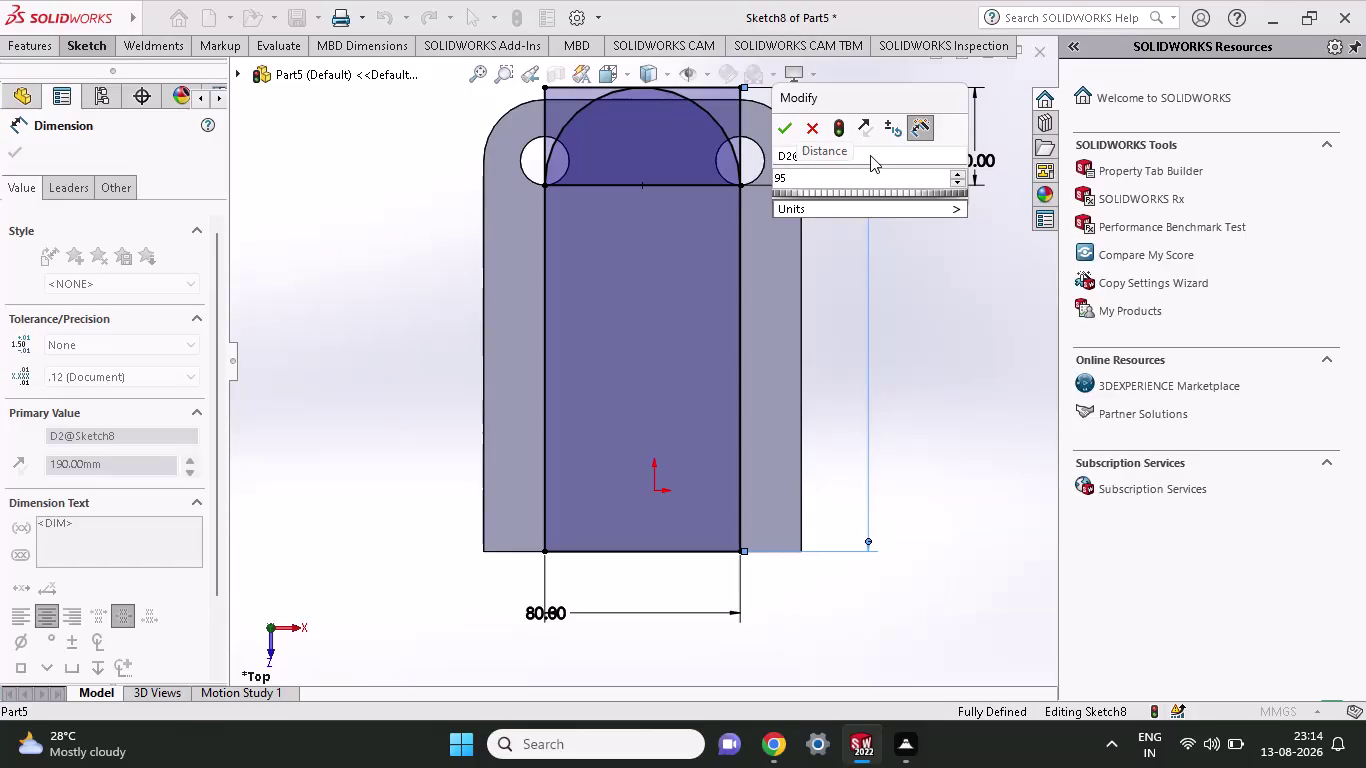
Try 25 mm and then 145 mm for the rectangle's height dimension.
text(+25)
key(Return)
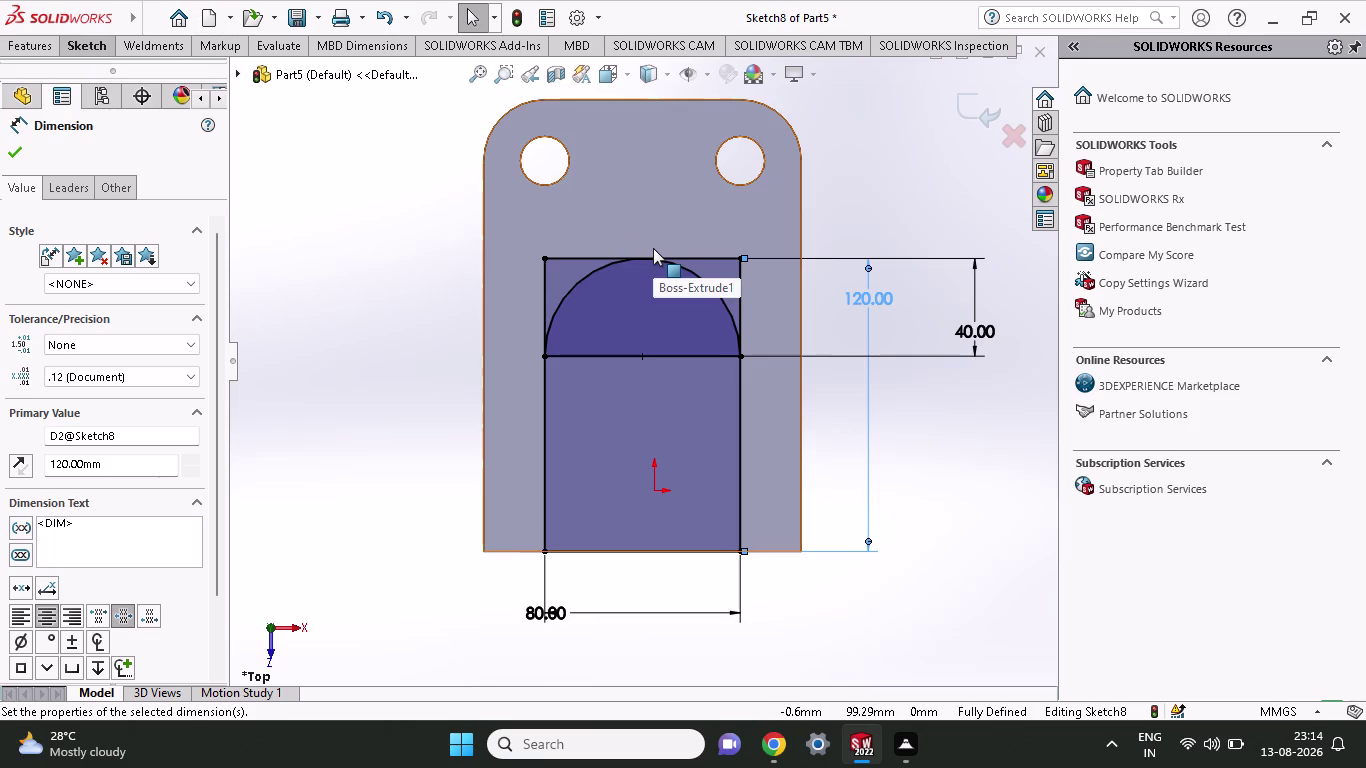
double_click(848, 304)
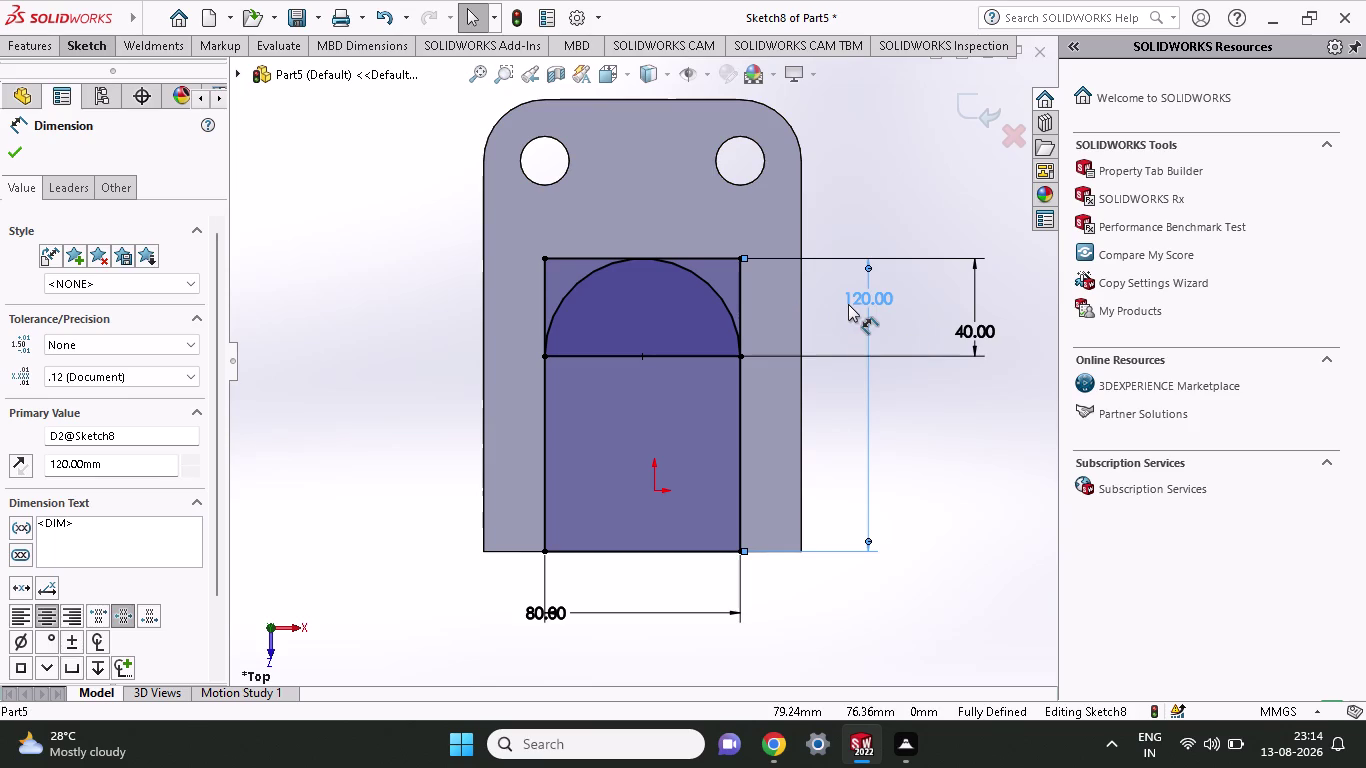
key(2)
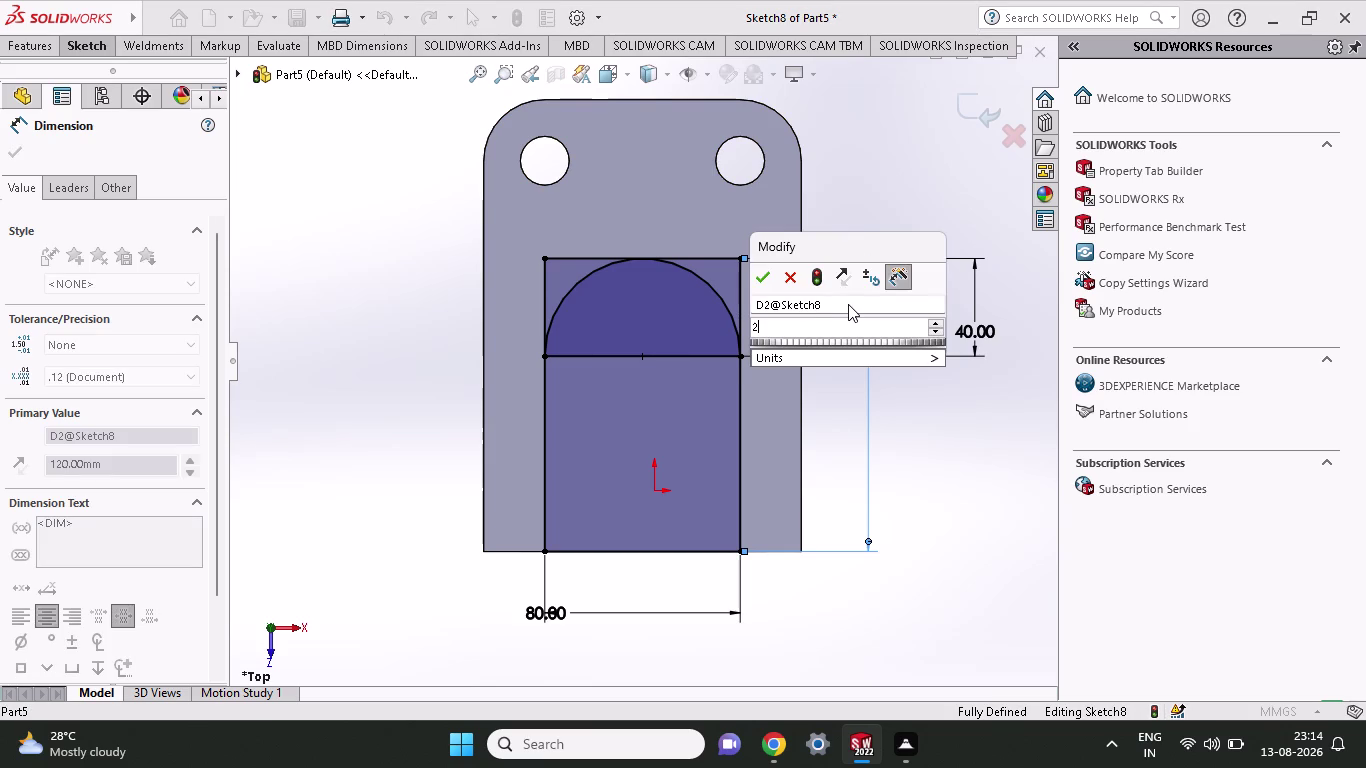
key(5)
key(Return)
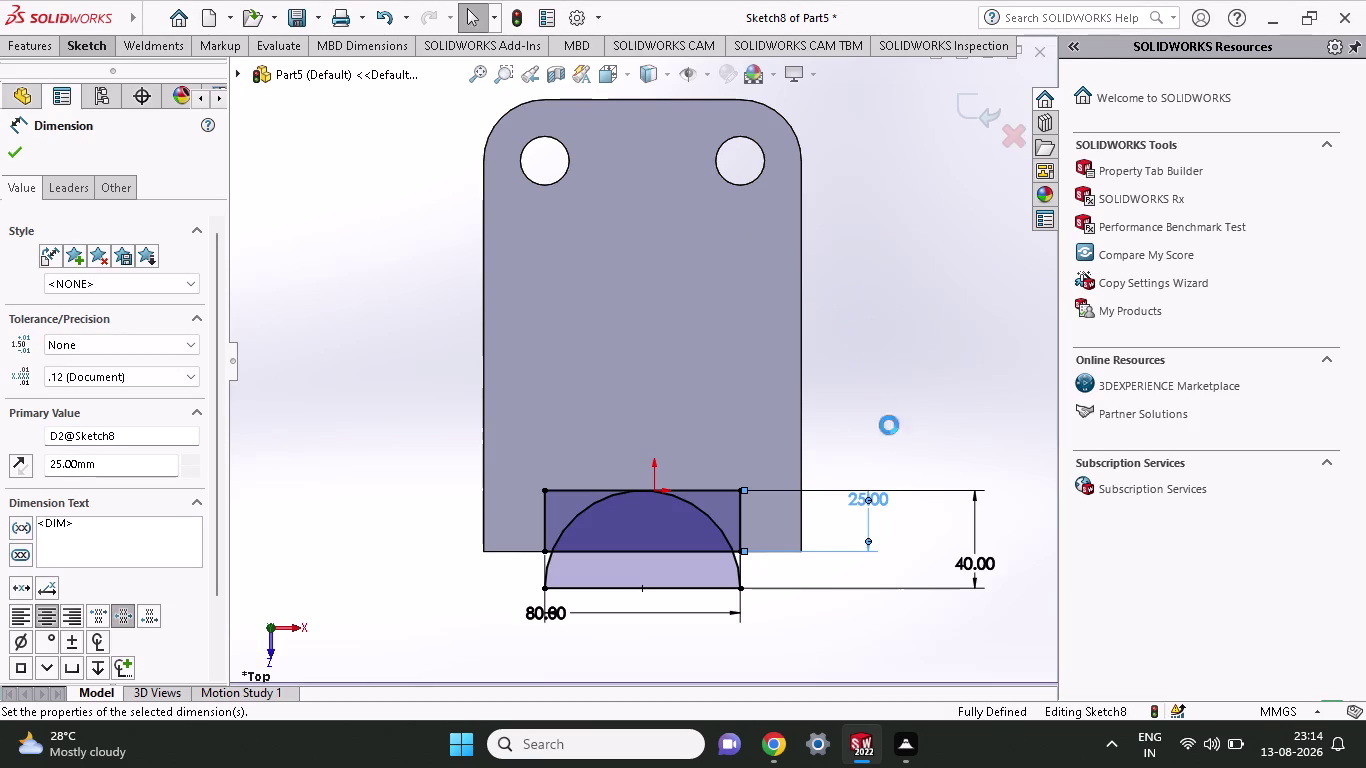
double_click(860, 500)
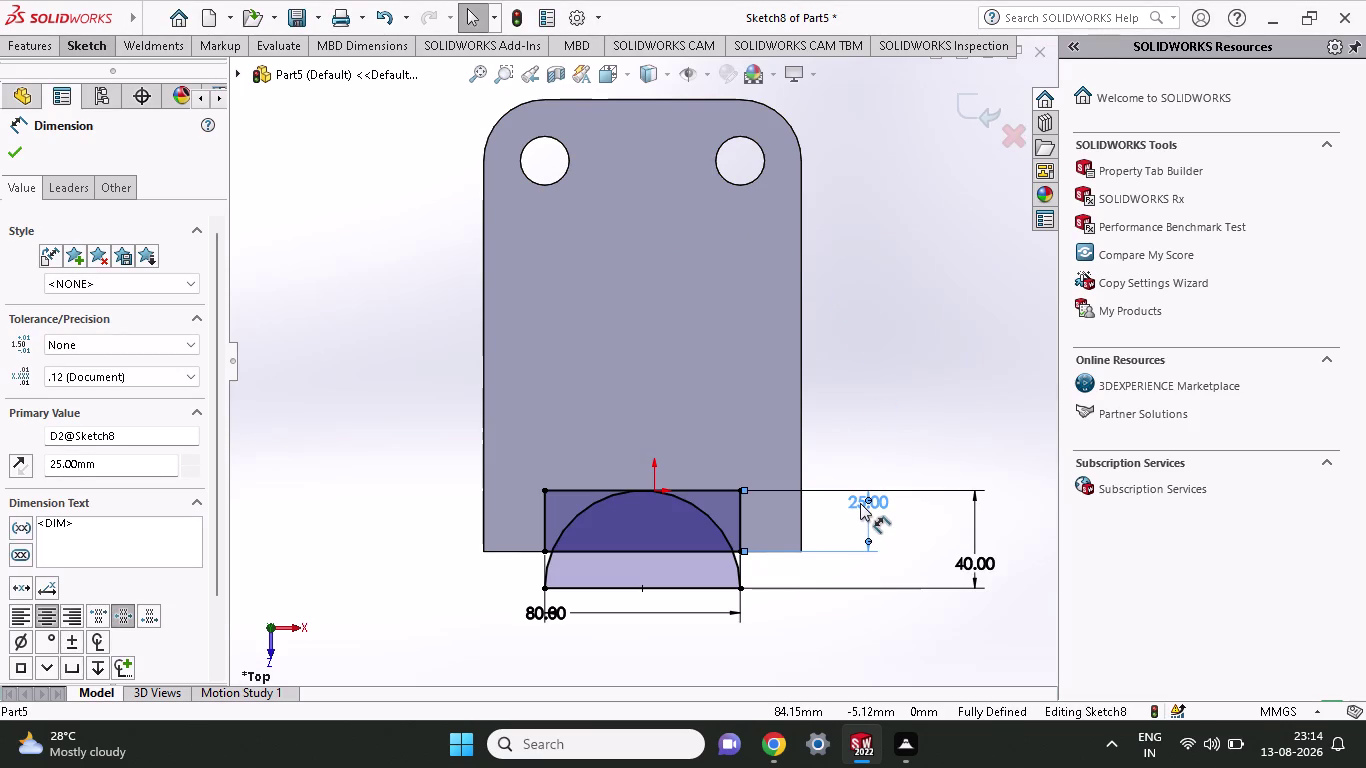
double_click(860, 503)
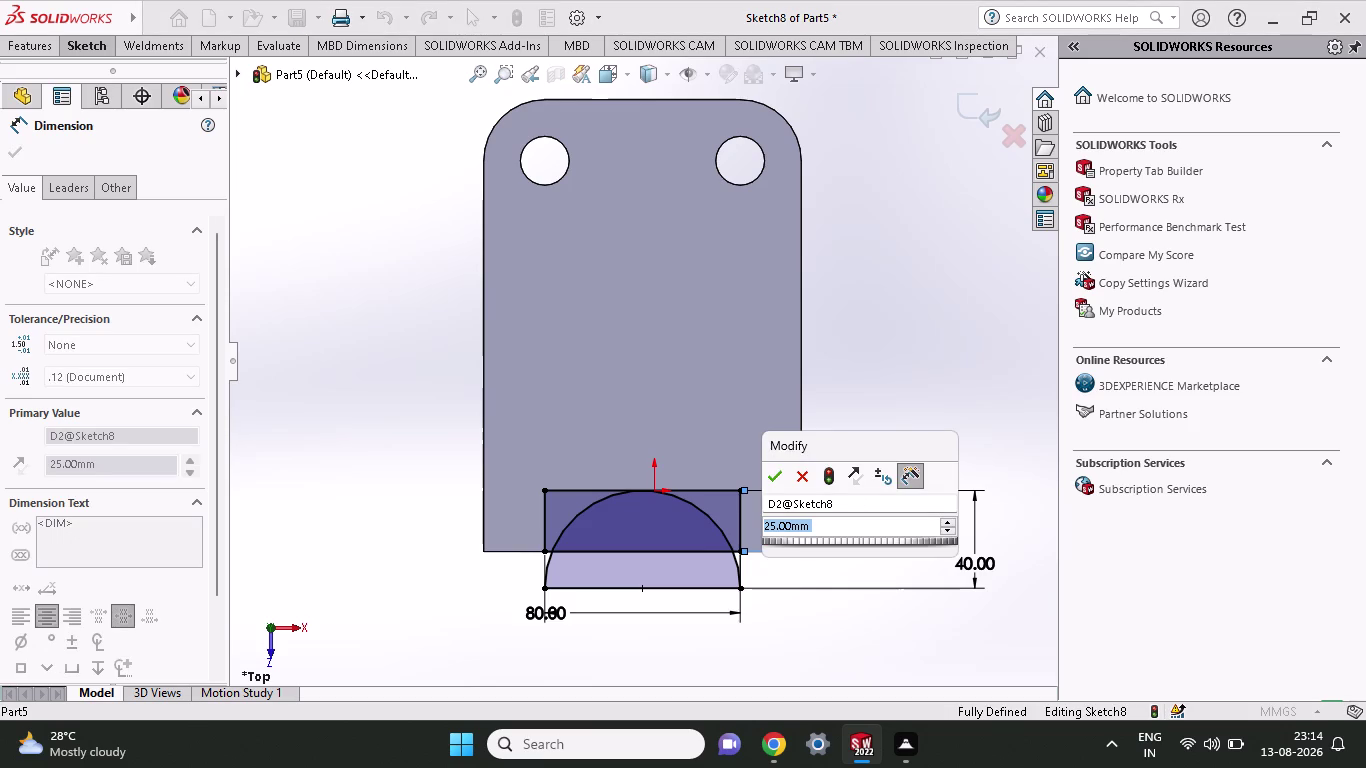
text(50+9)
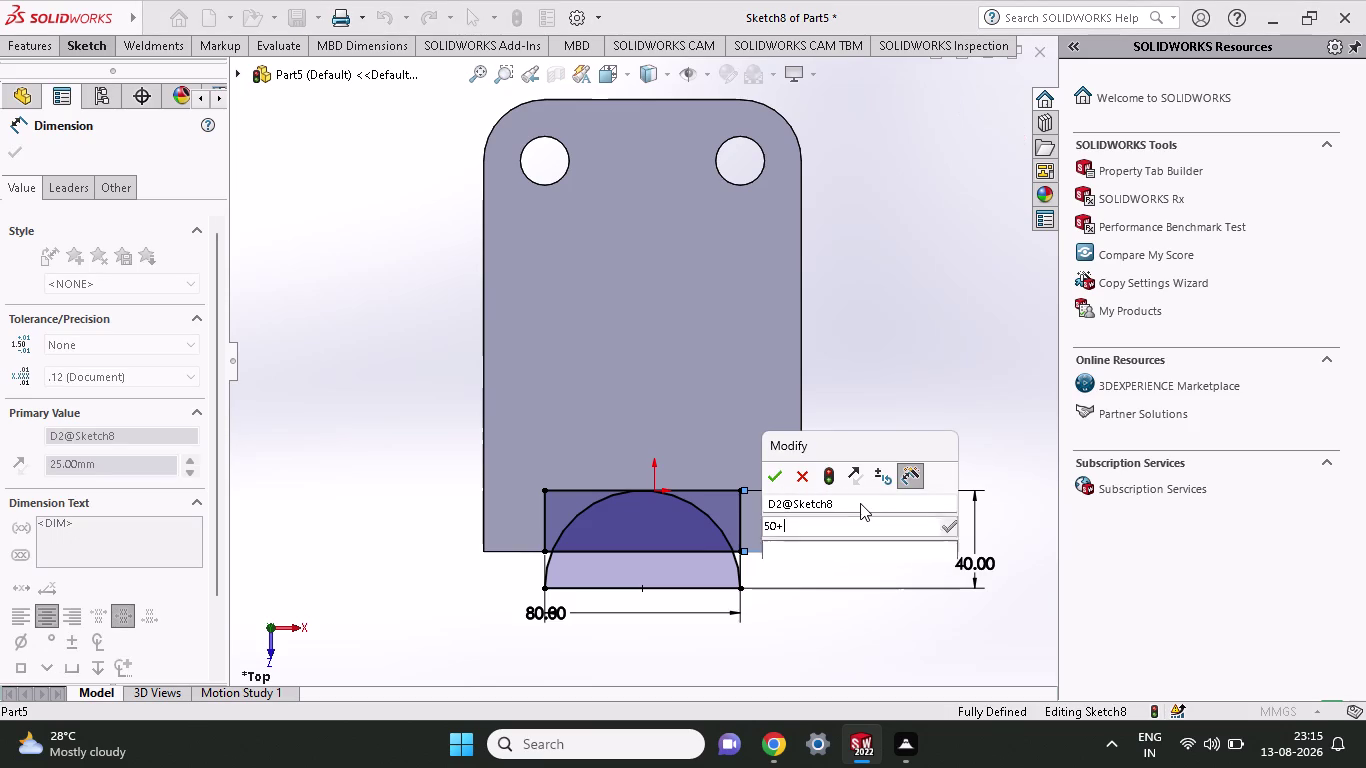
text(5)
key(Return)
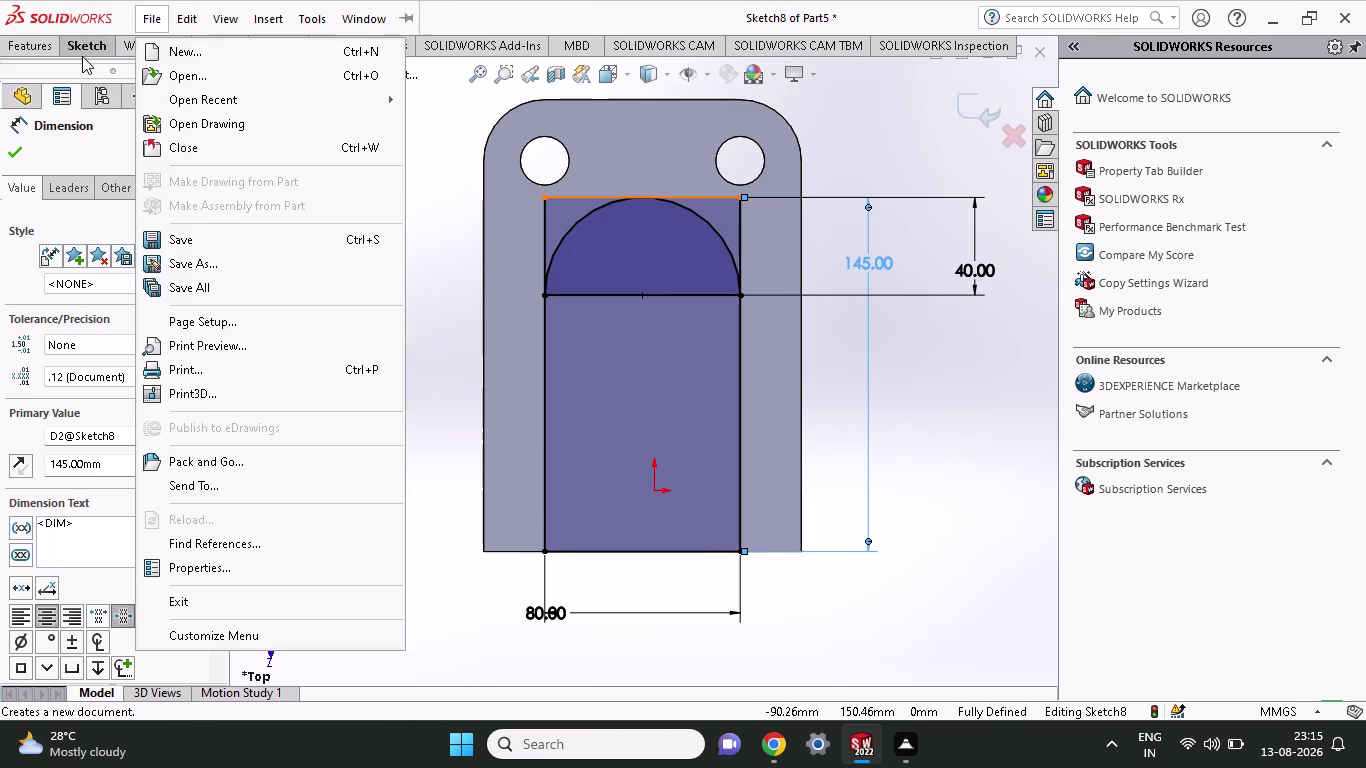
Change the height dimension from 145 mm to 140 mm.
double_click(869, 258)
text(1)
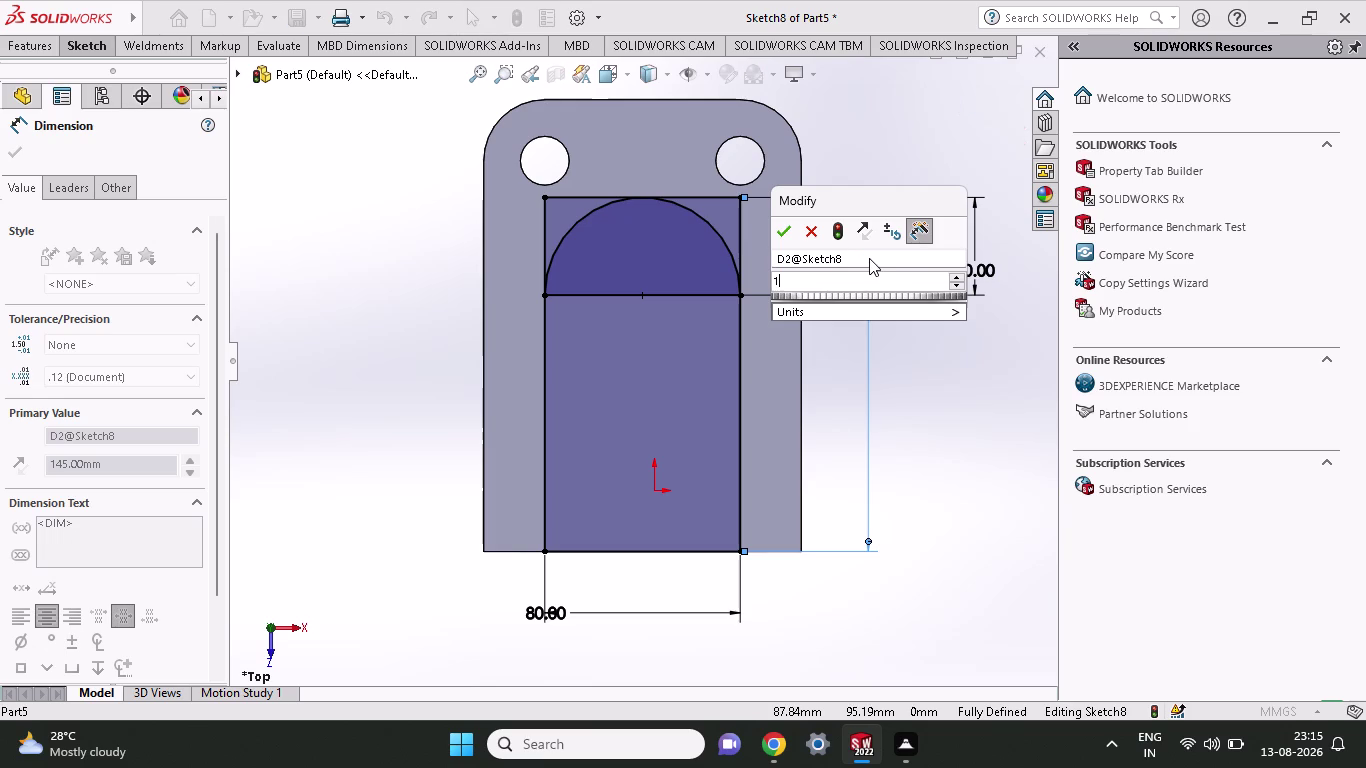
text(40)
key(Return)
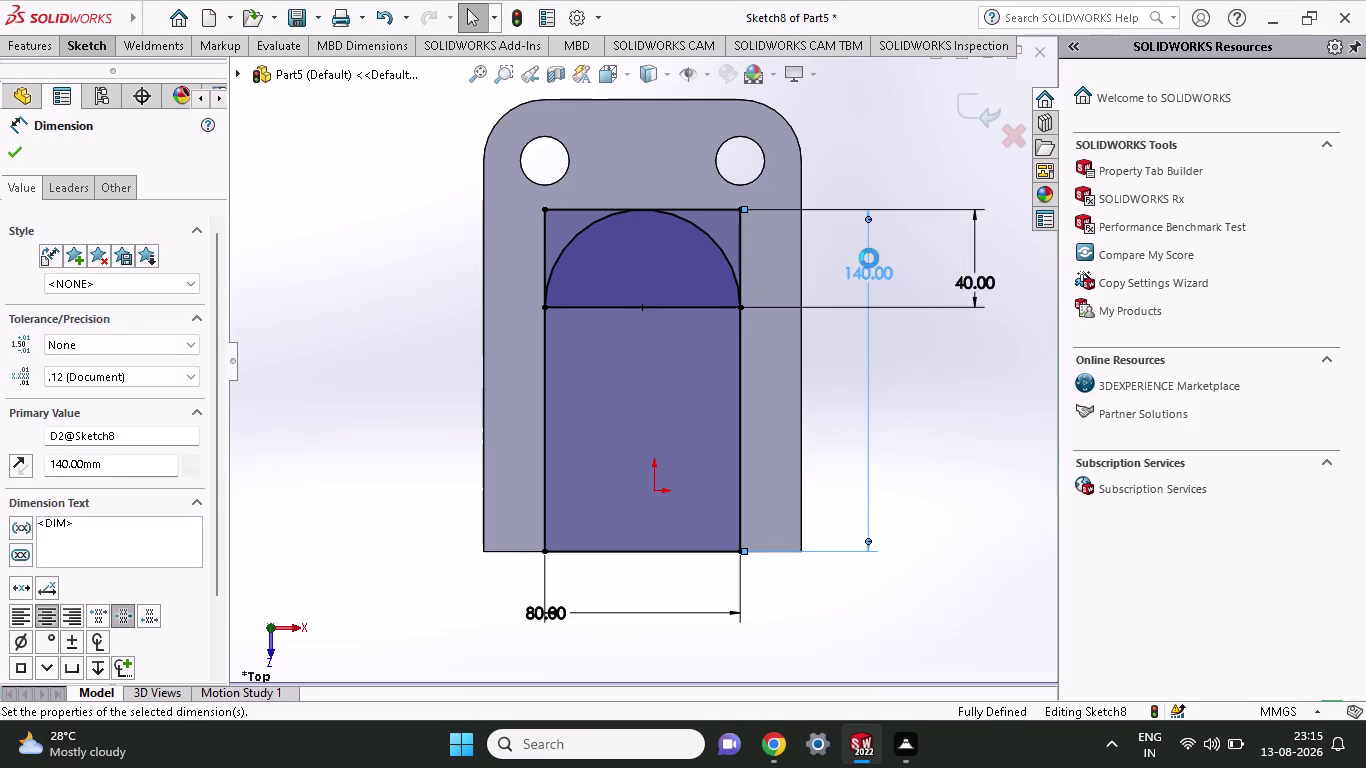
click(9, 54)
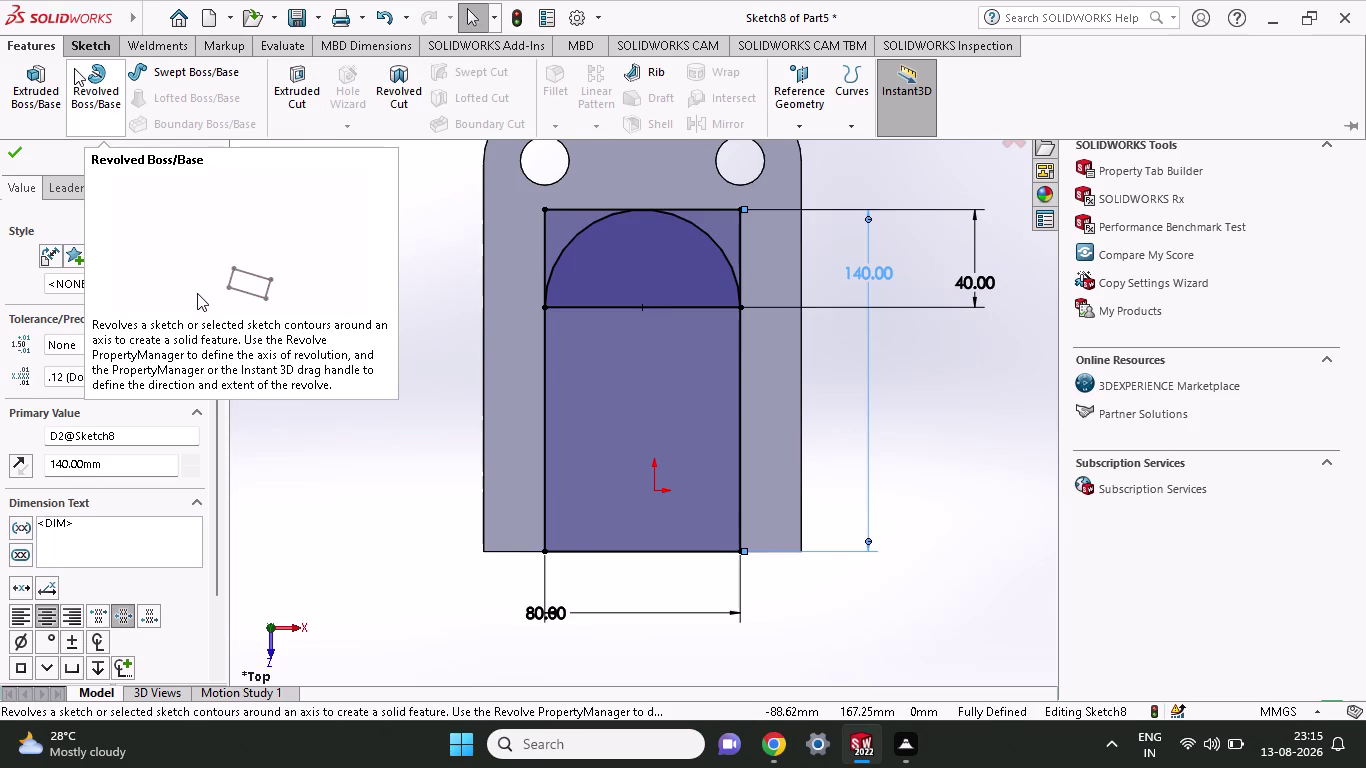
Trim away the rectangle's top edge, corner leftovers and the arch base line.
click(101, 54)
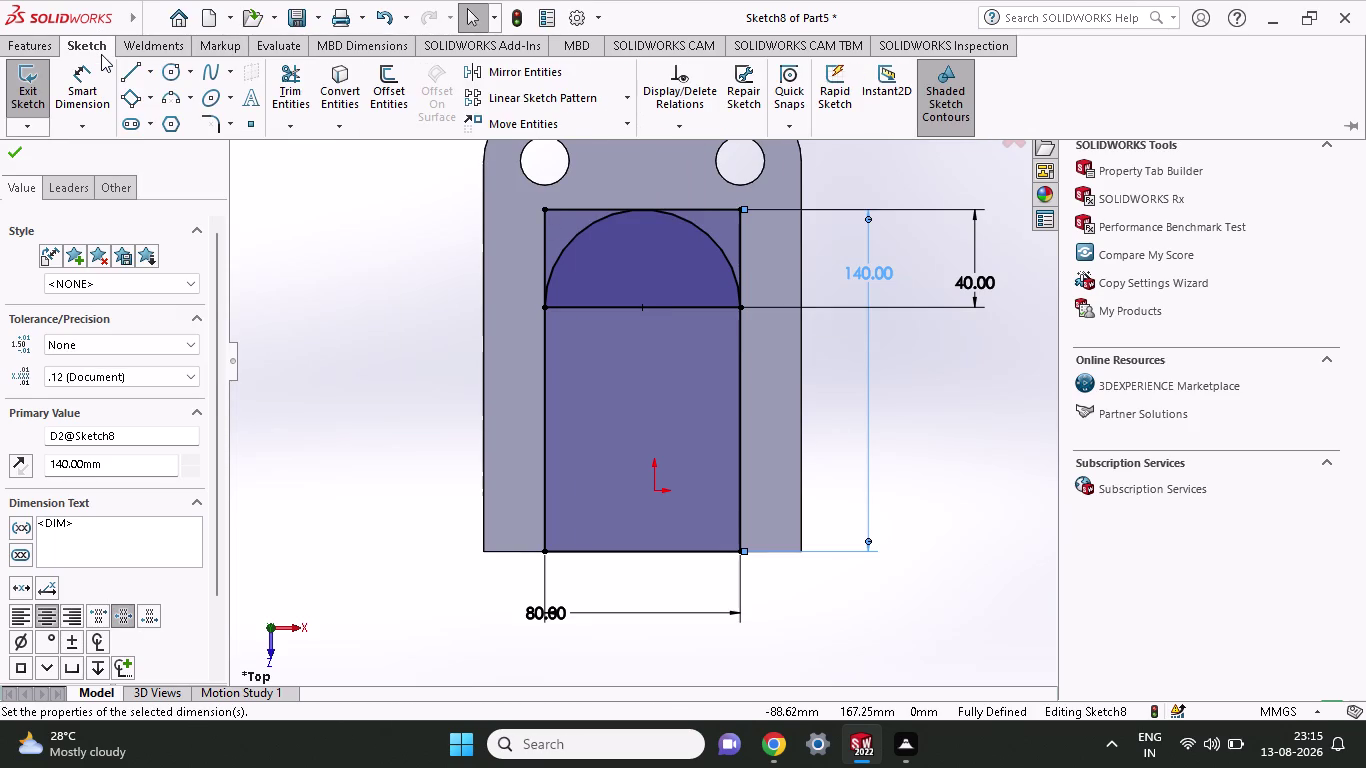
click(294, 83)
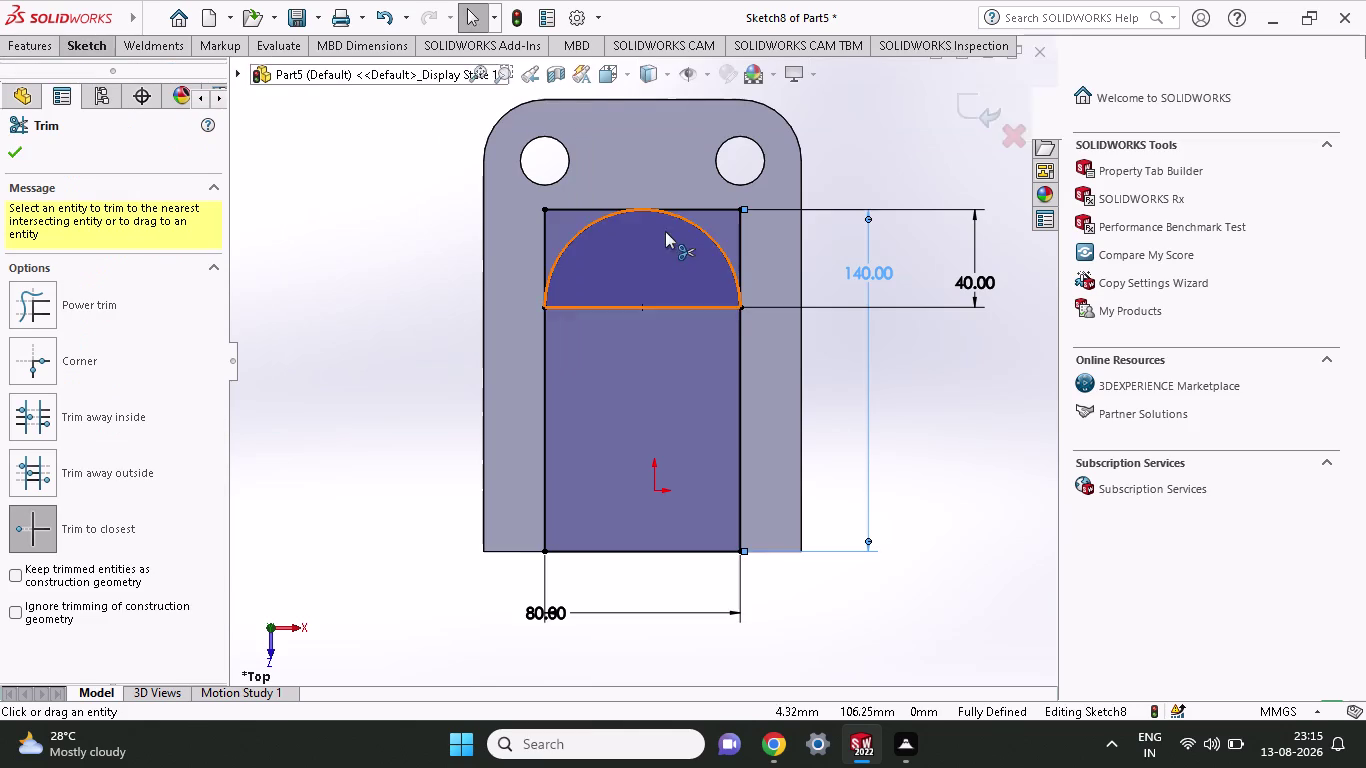
click(717, 206)
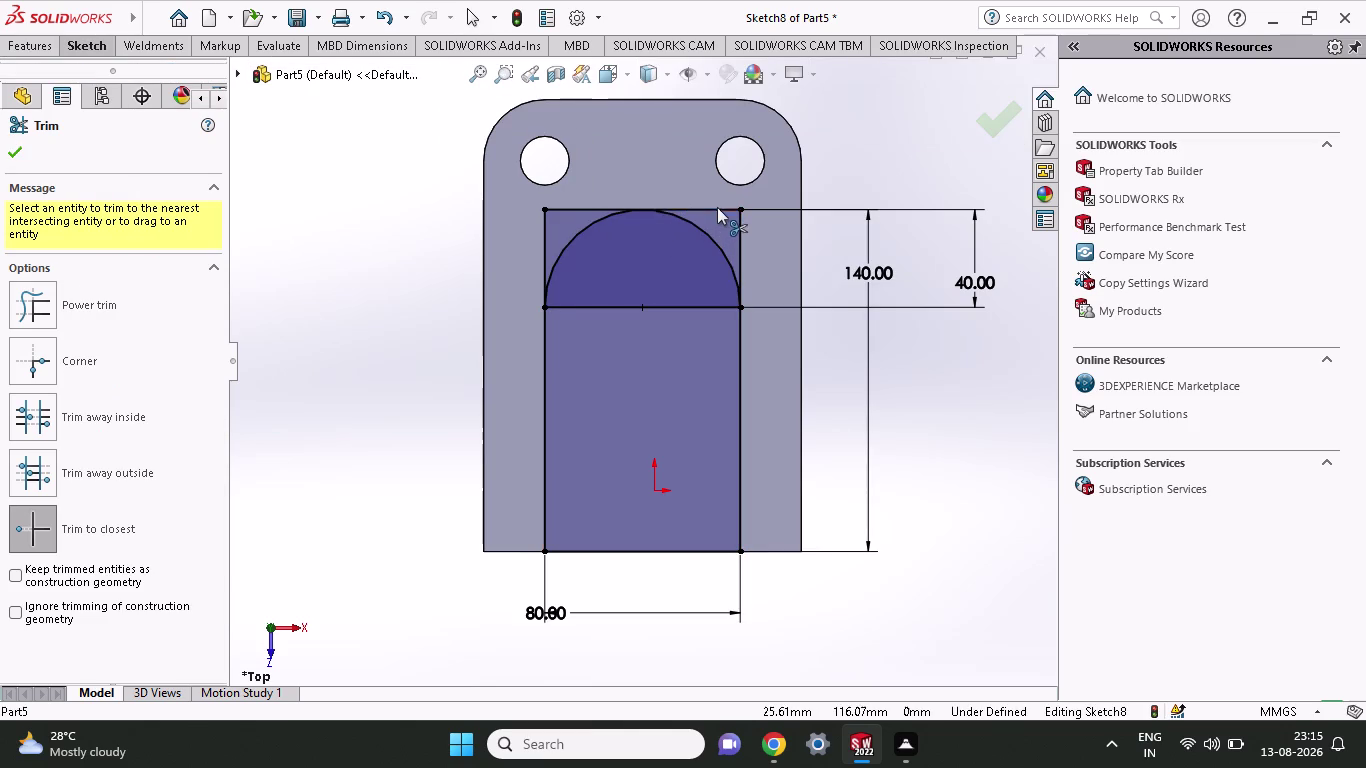
click(741, 234)
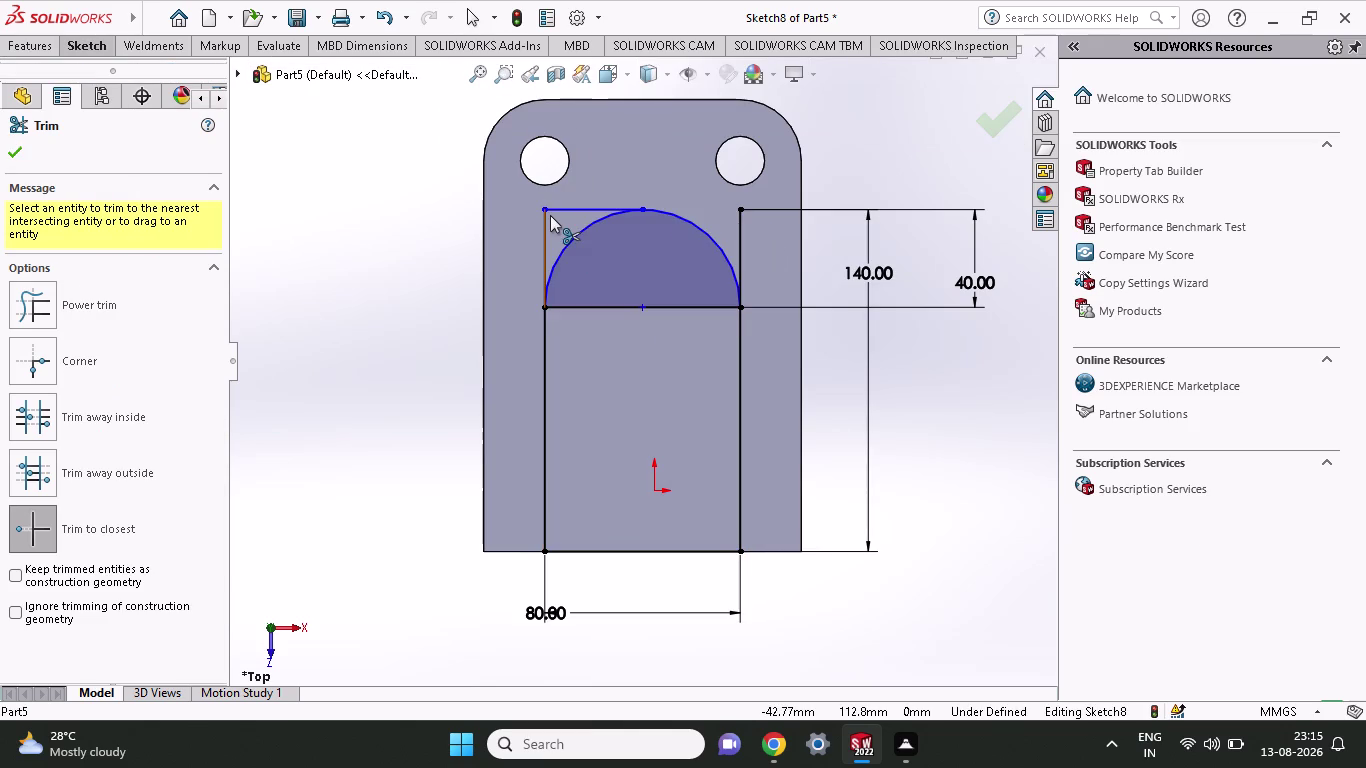
click(578, 215)
click(546, 244)
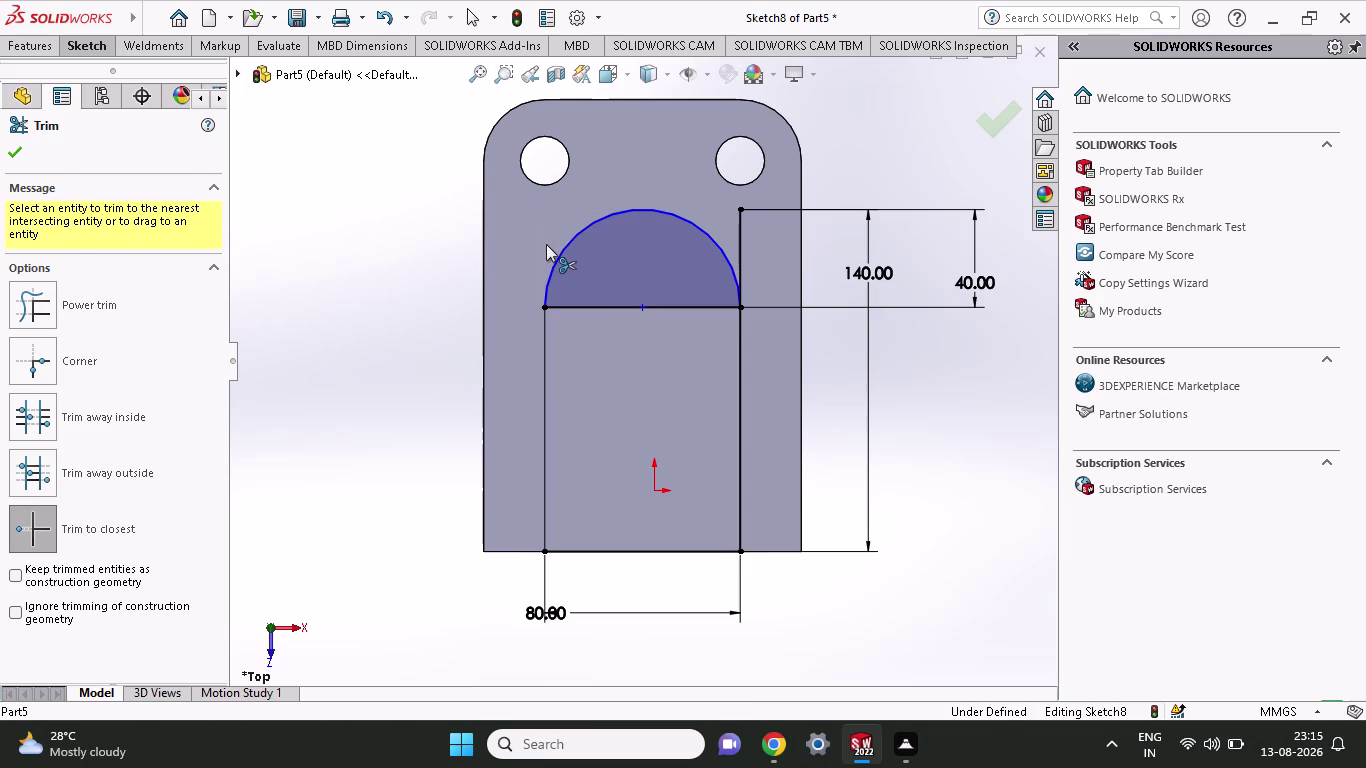
click(600, 298)
click(611, 302)
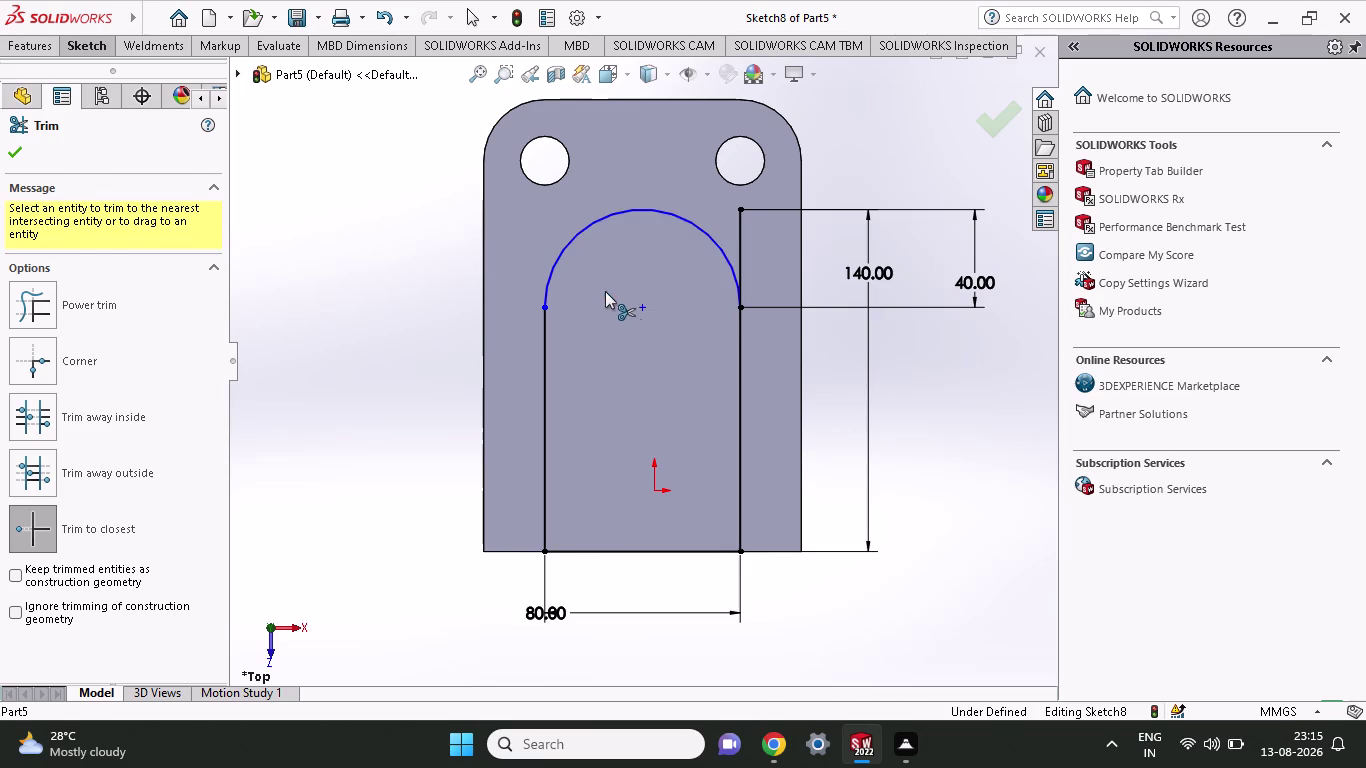
click(82, 50)
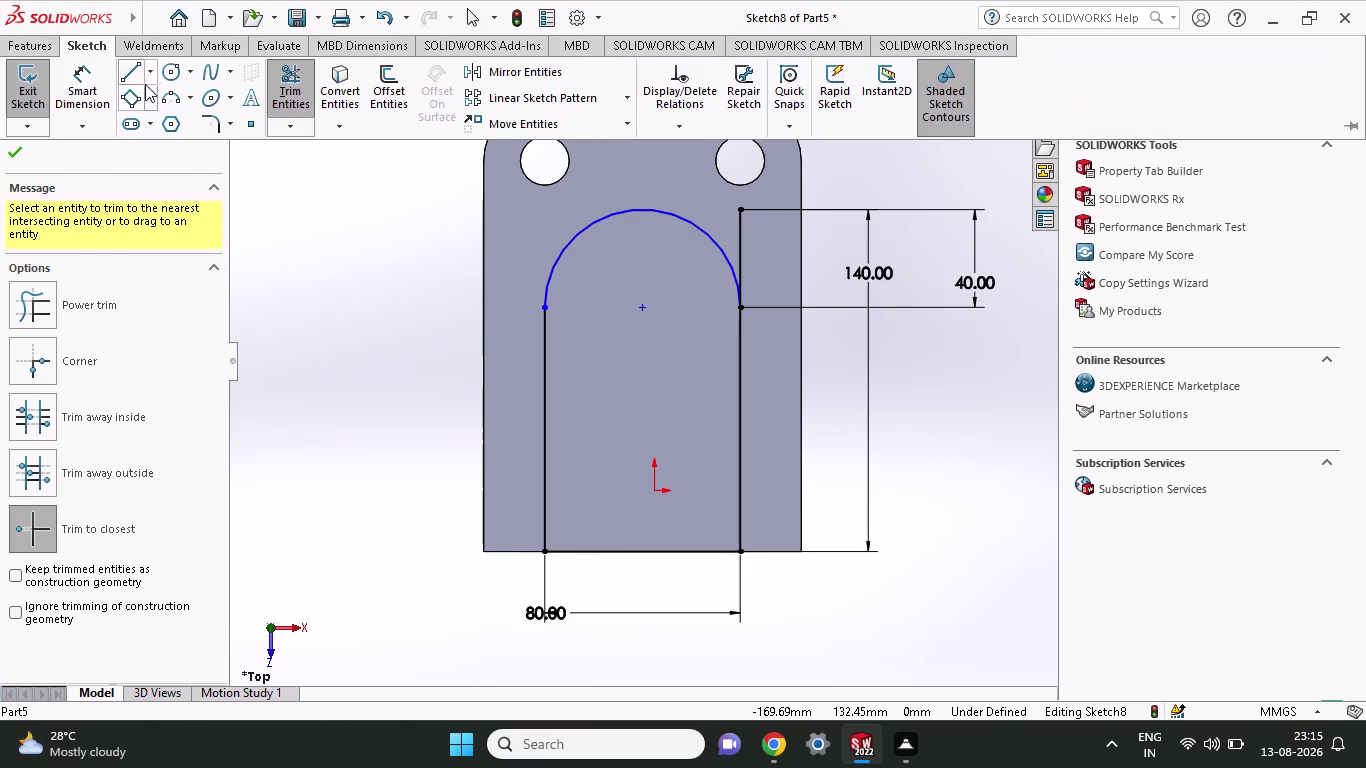
Draw a circle at the arch centre and dimension its diameter to 30 mm.
click(163, 81)
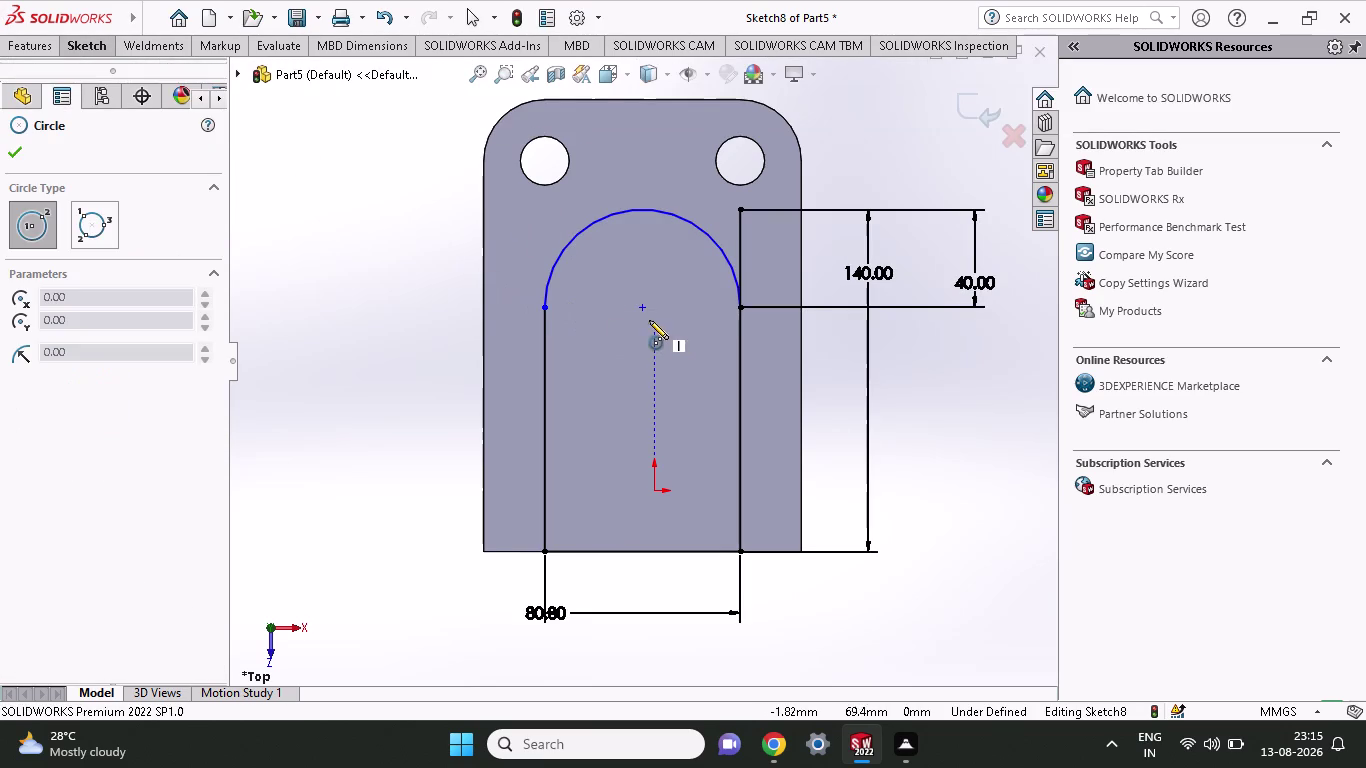
click(641, 309)
click(661, 338)
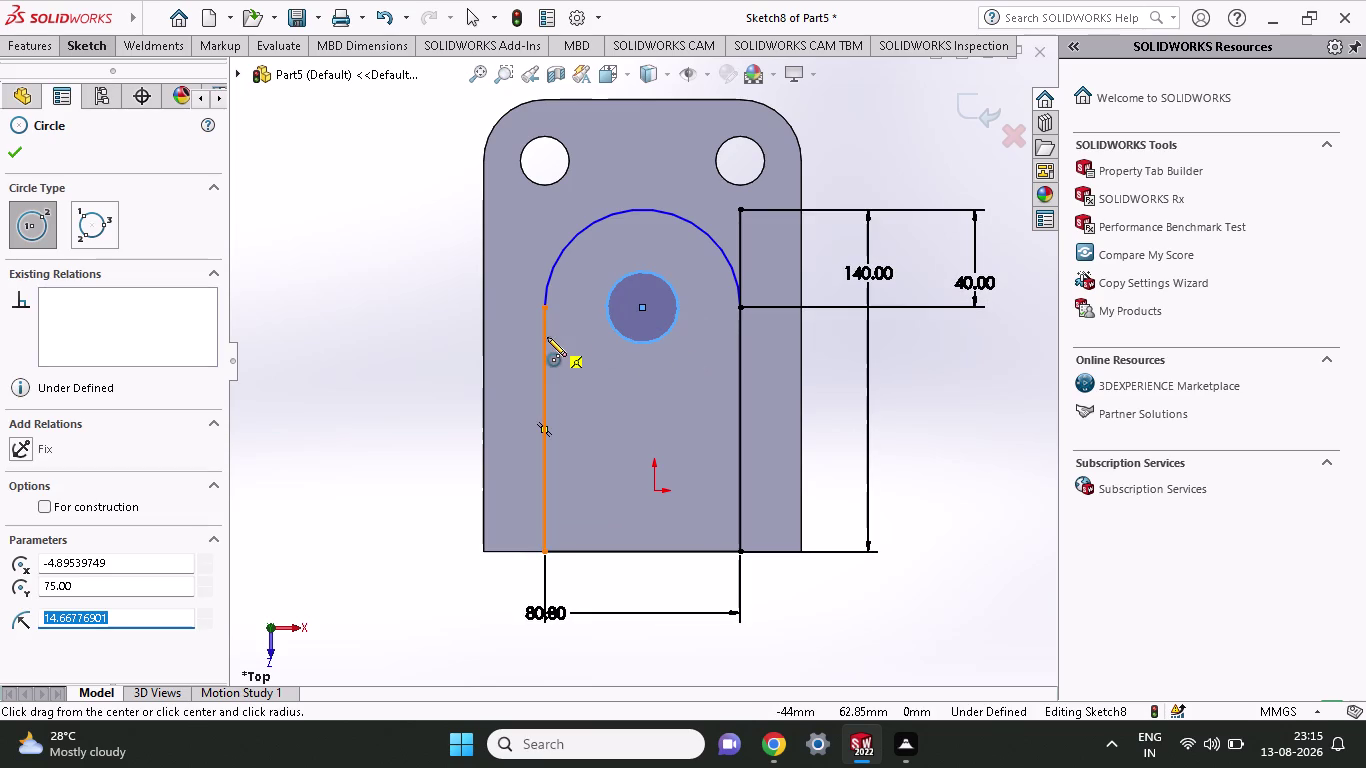
click(86, 47)
click(88, 82)
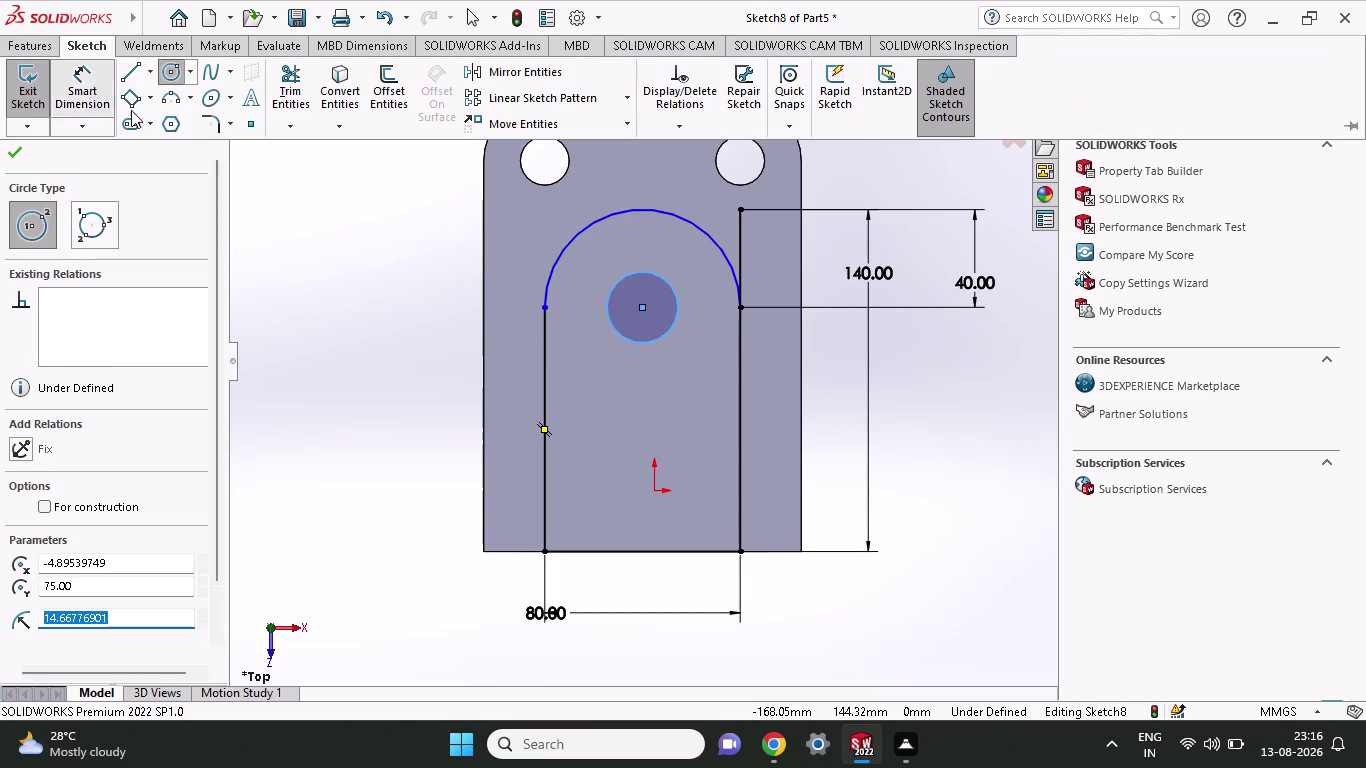
click(630, 337)
click(662, 404)
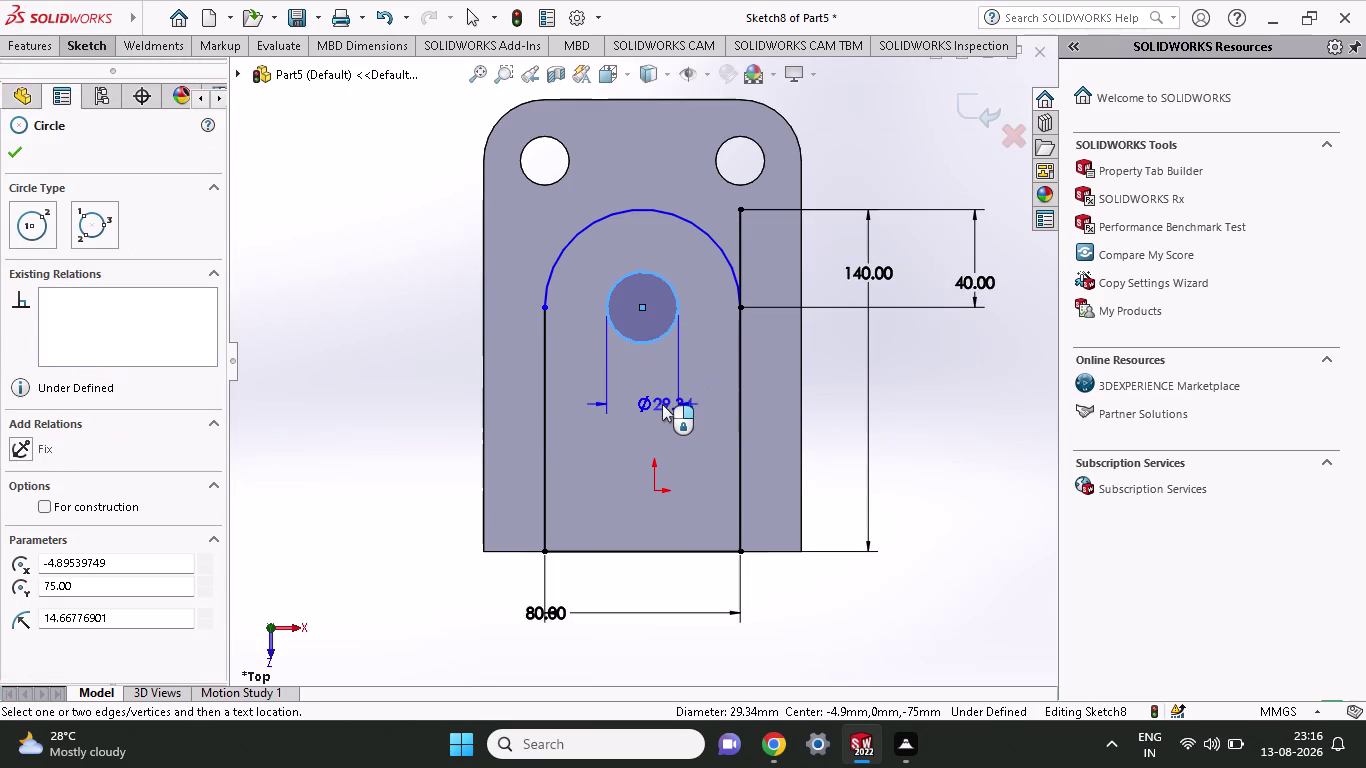
text(30)
key(Return)
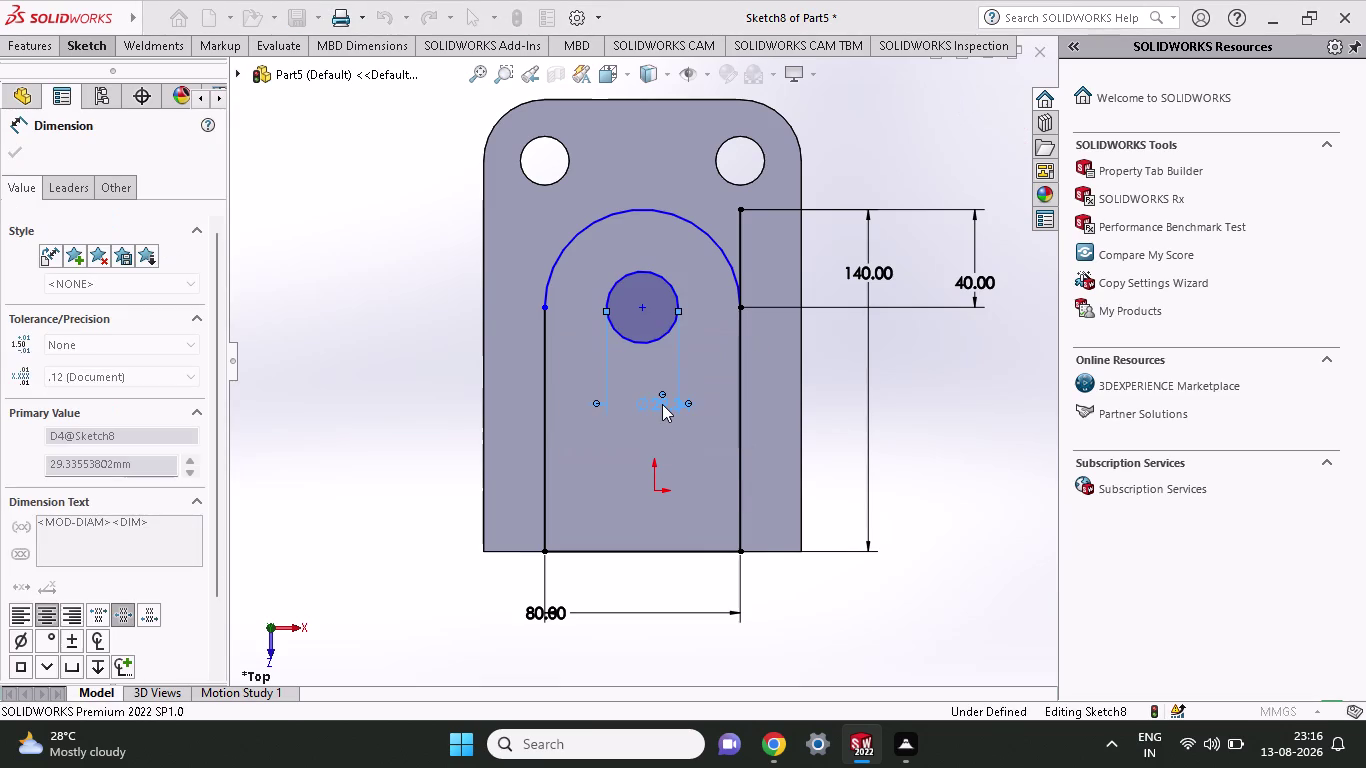
click(53, 49)
click(47, 73)
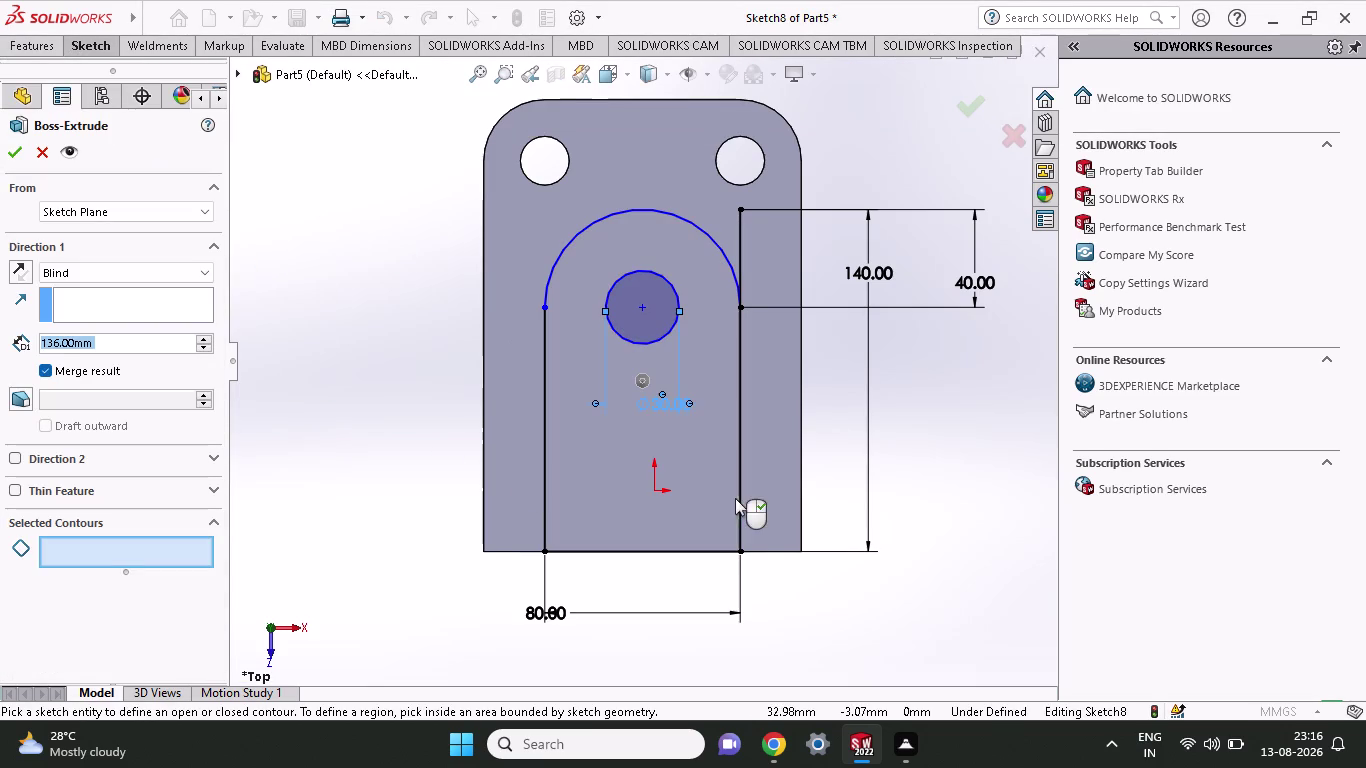
Select the sketch contours for a boss extrude, orbiting to view the upright.
middle_drag(766, 617, 561, 566)
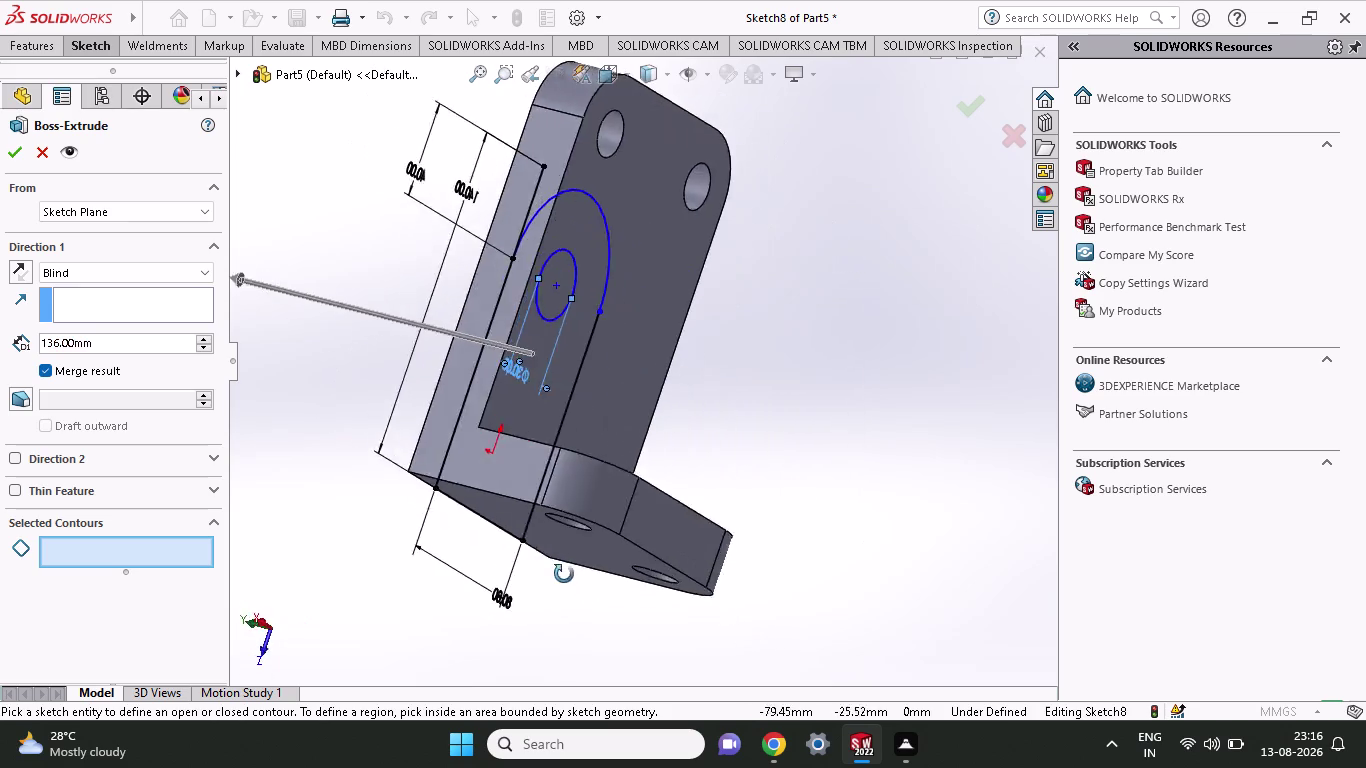
middle_drag(561, 566, 614, 639)
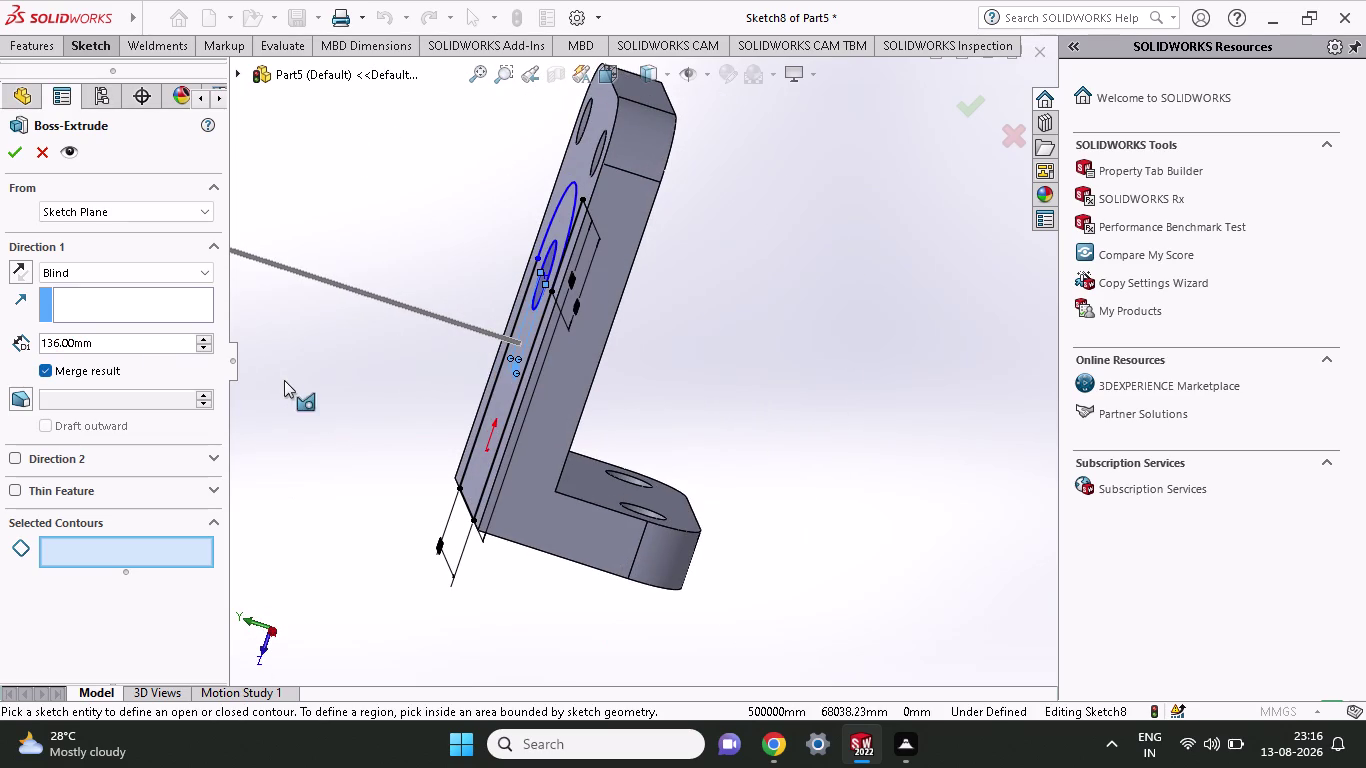
click(483, 430)
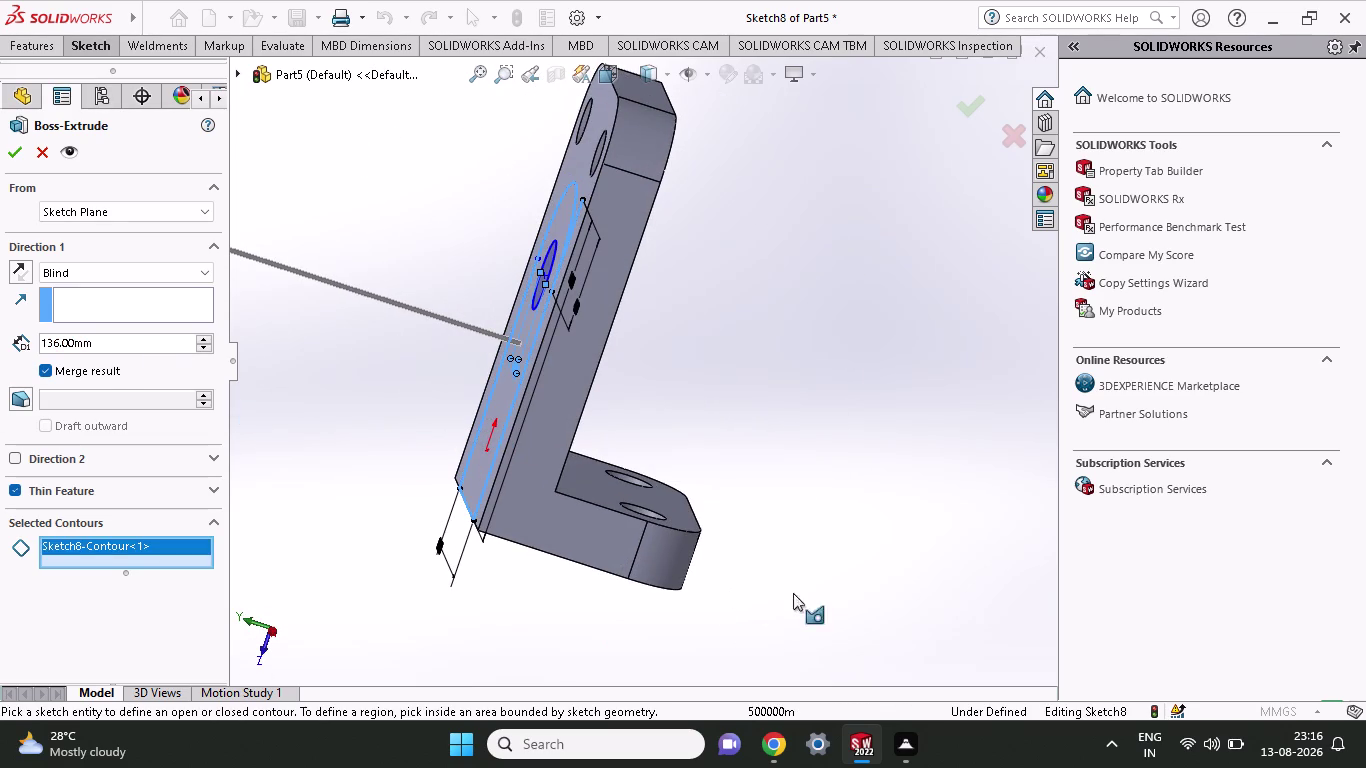
scroll(up, 3)
middle_drag(371, 517, 401, 532)
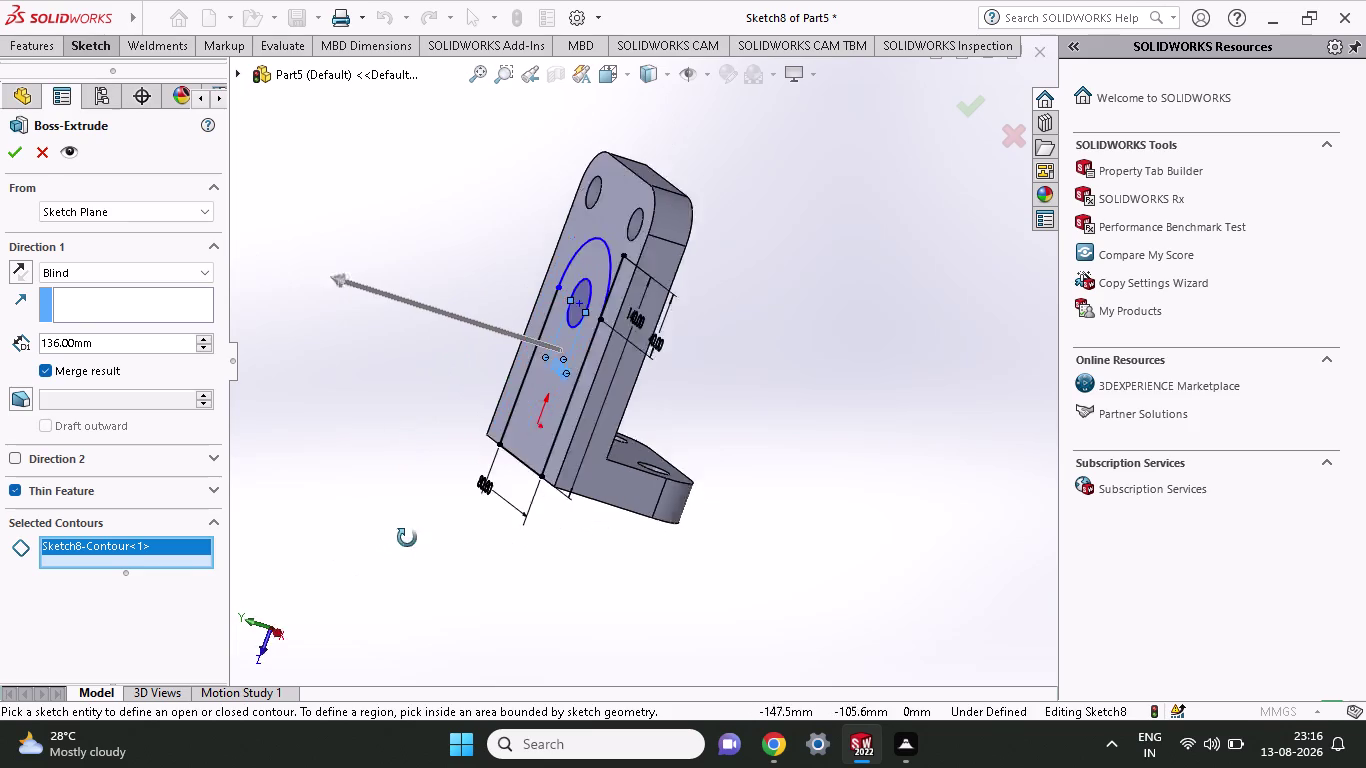
middle_drag(401, 532, 511, 584)
click(606, 428)
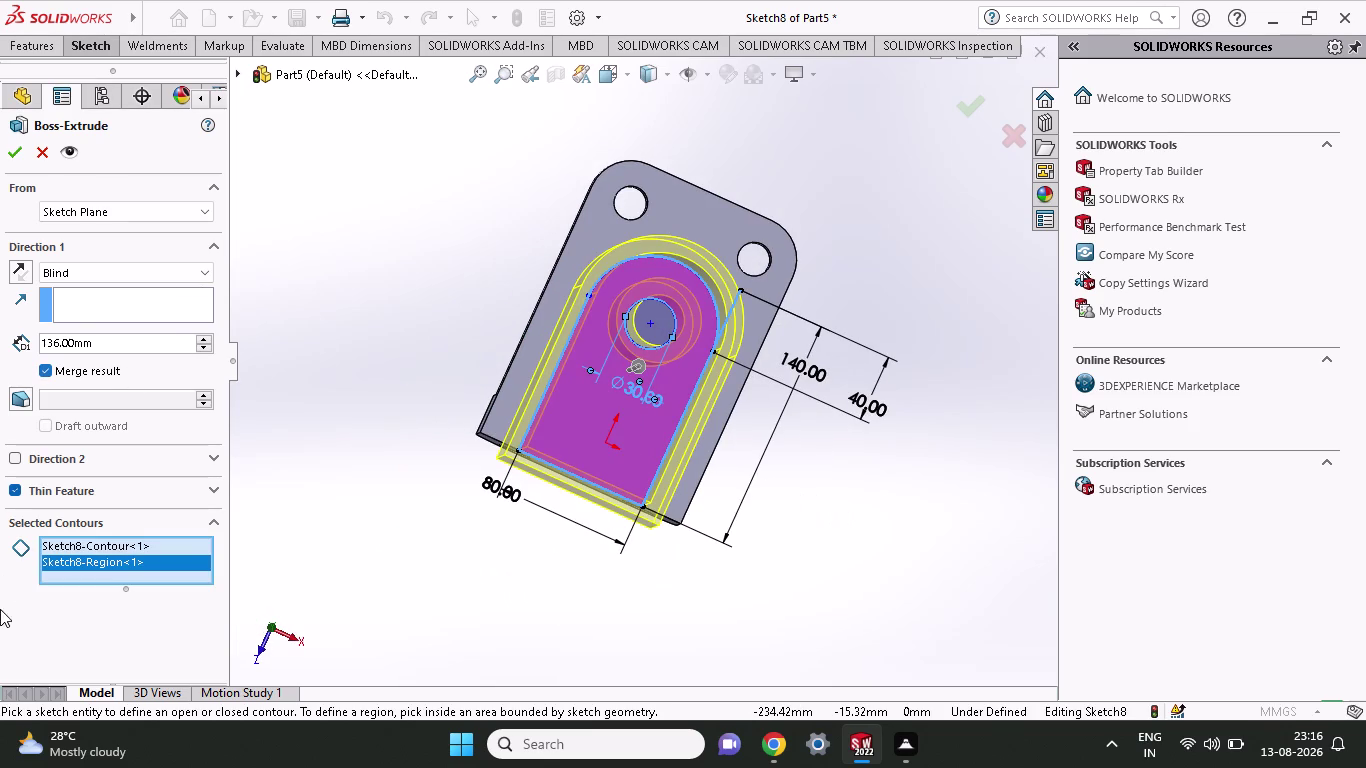
click(11, 499)
Turn off Thin Feature, reselect the region, try the extrude, then cancel it.
click(17, 482)
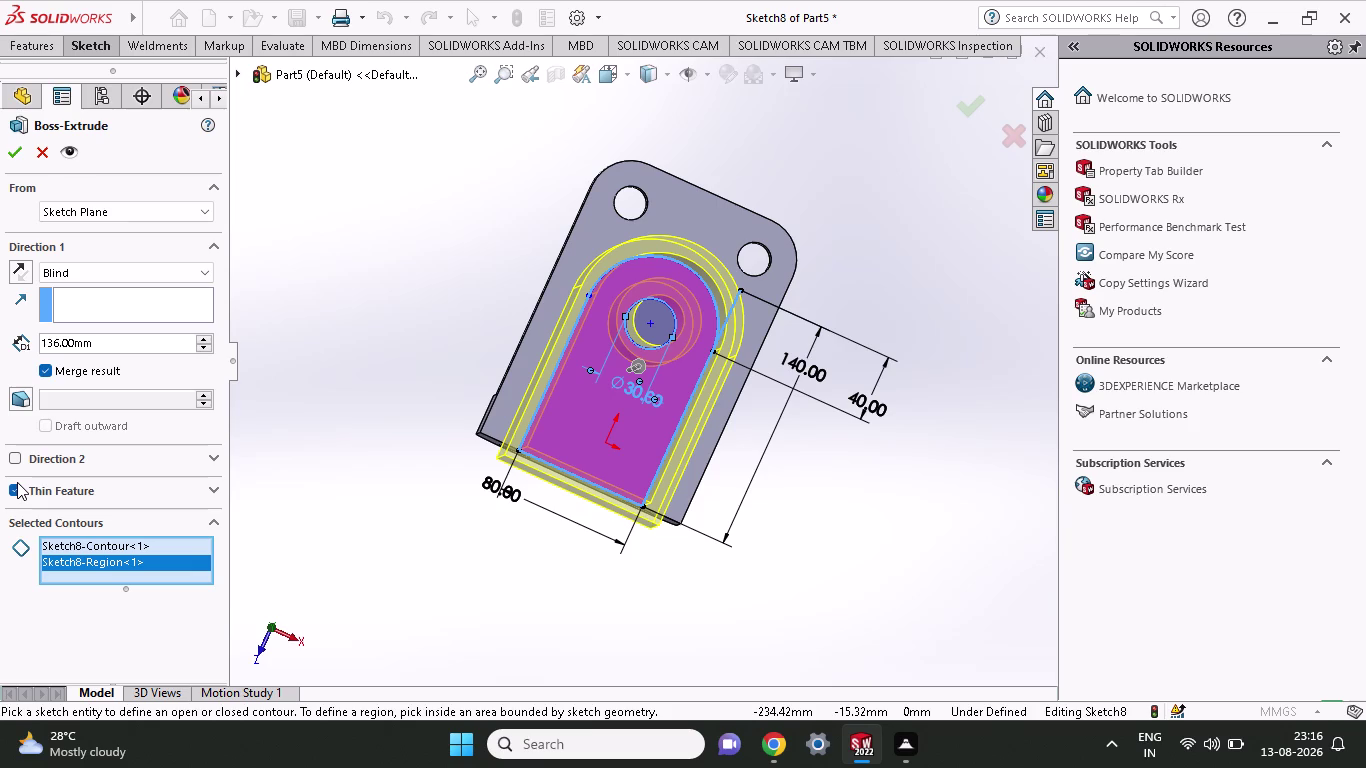
drag(18, 473, 18, 490)
click(18, 490)
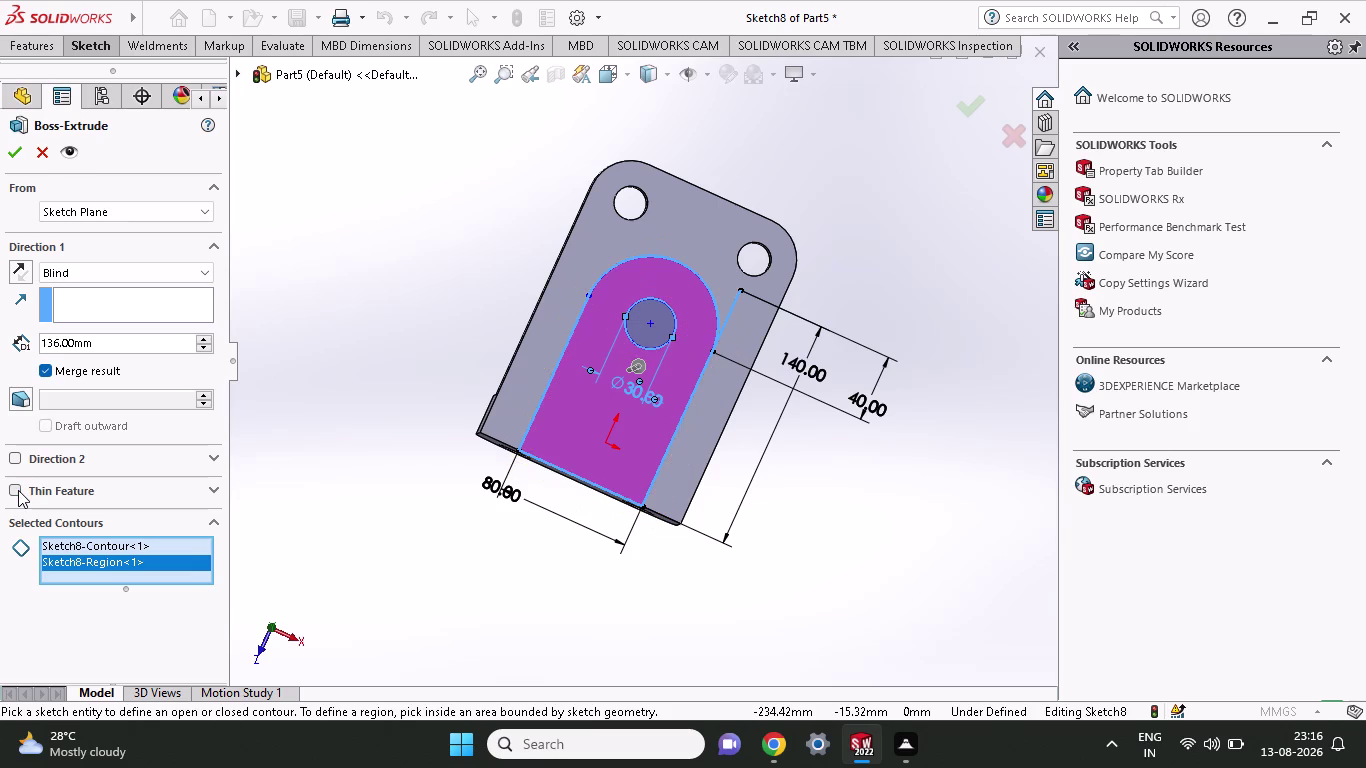
click(595, 414)
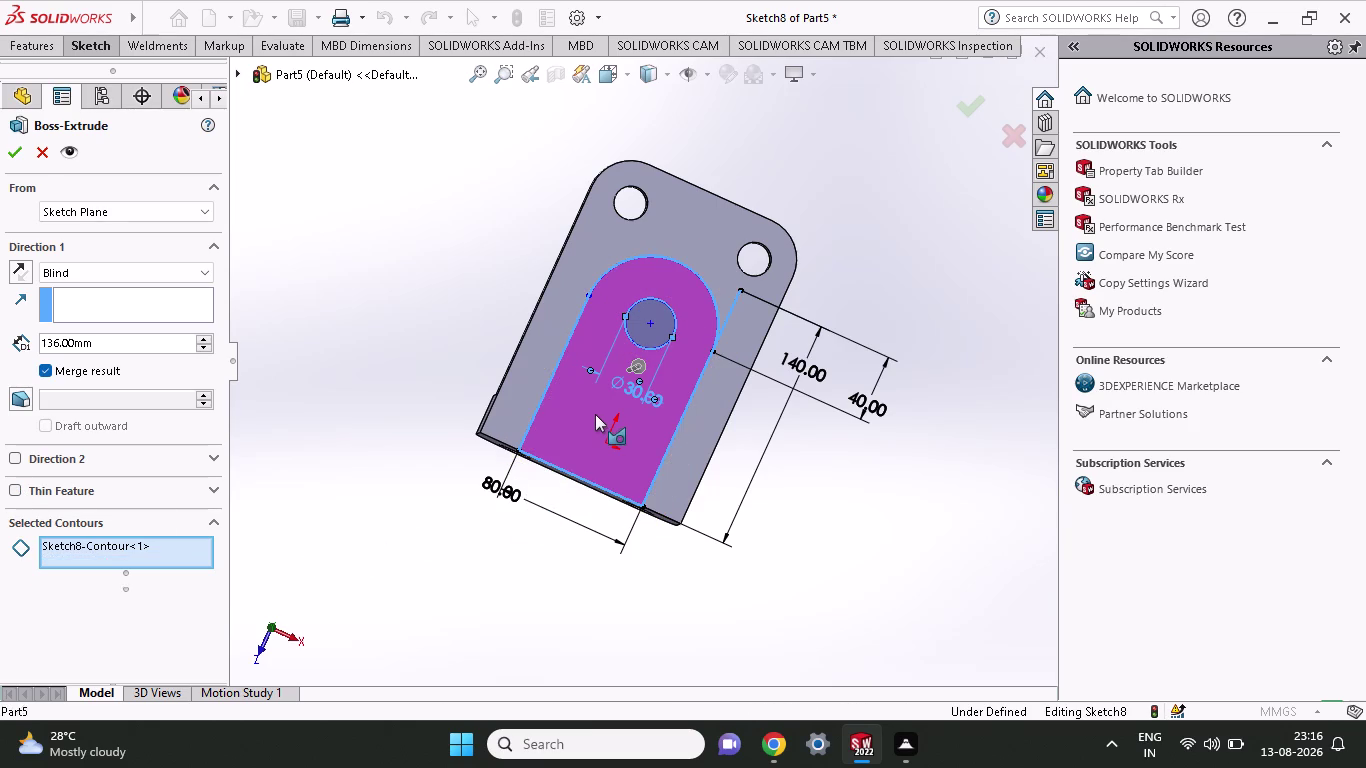
click(595, 414)
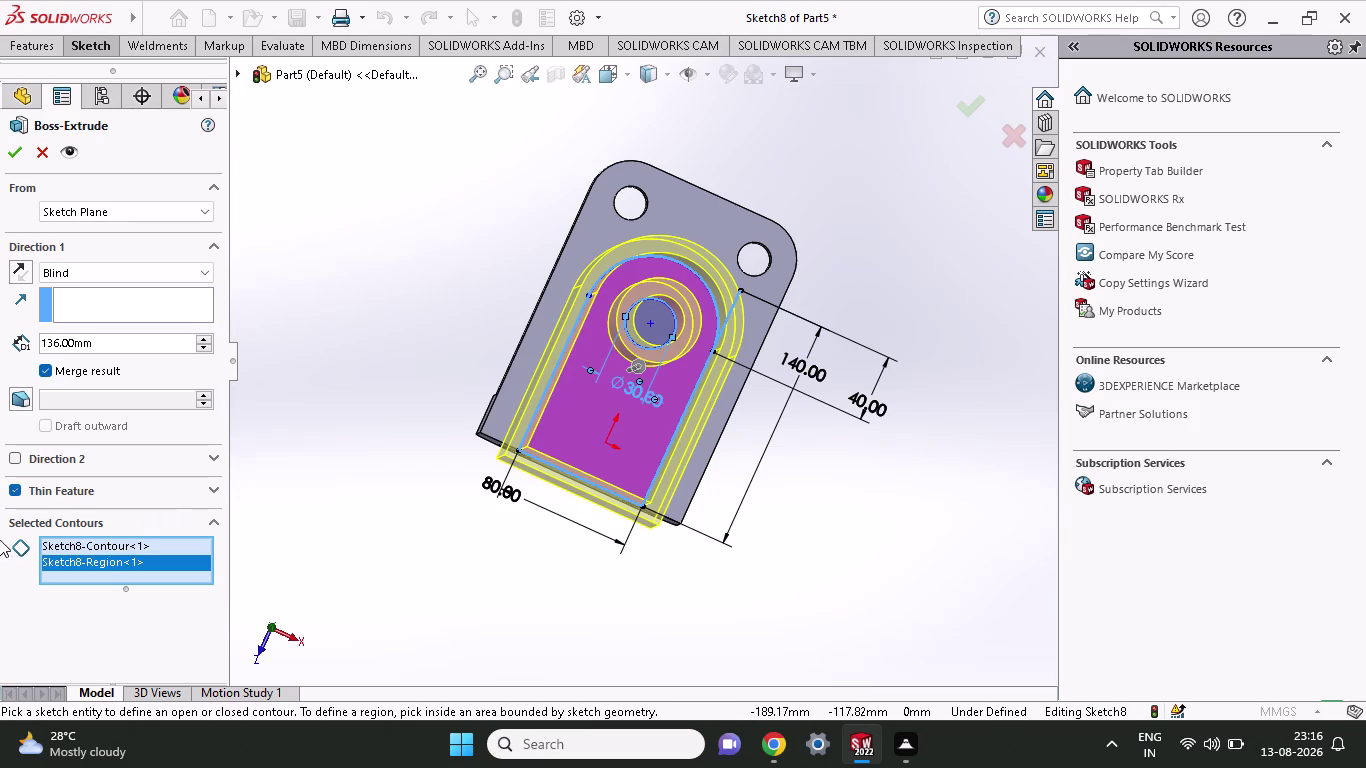
click(15, 486)
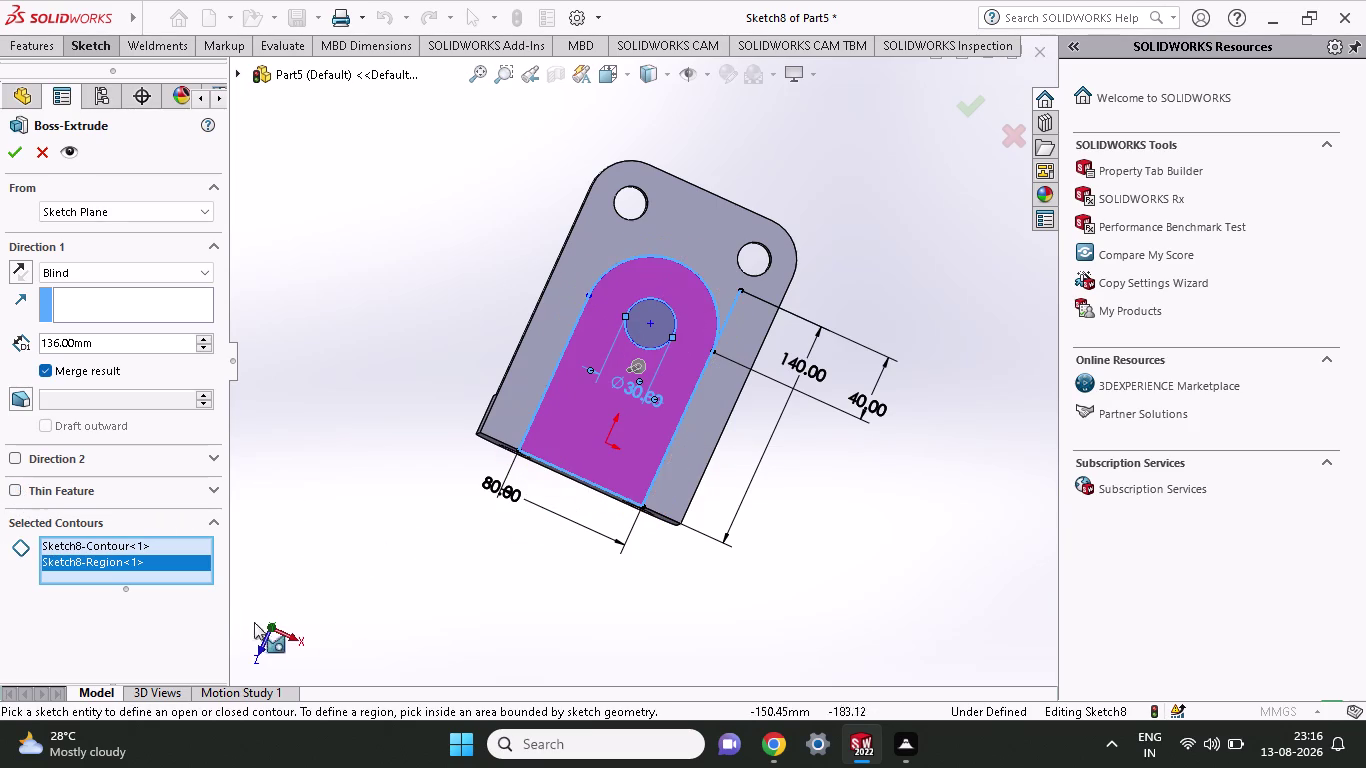
middle_drag(338, 627, 284, 524)
scroll(up, 3)
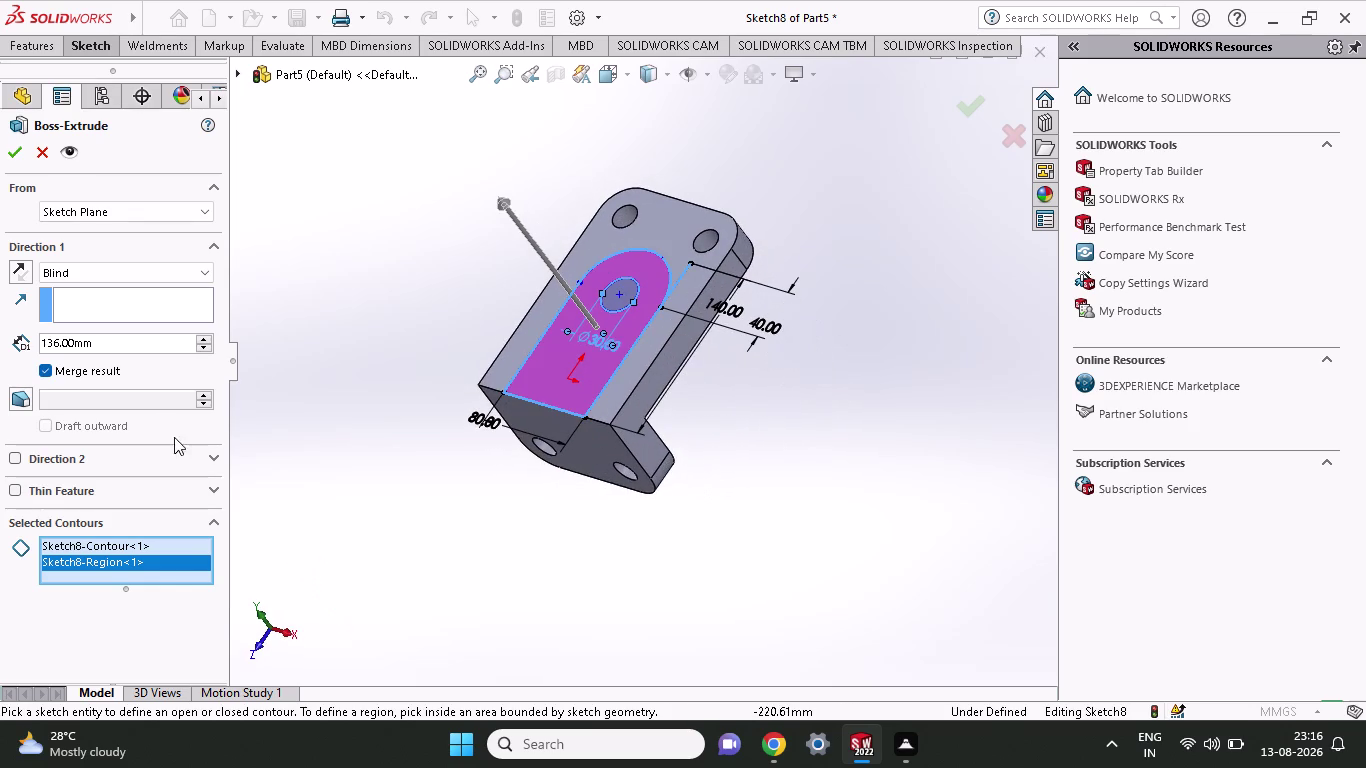
click(19, 142)
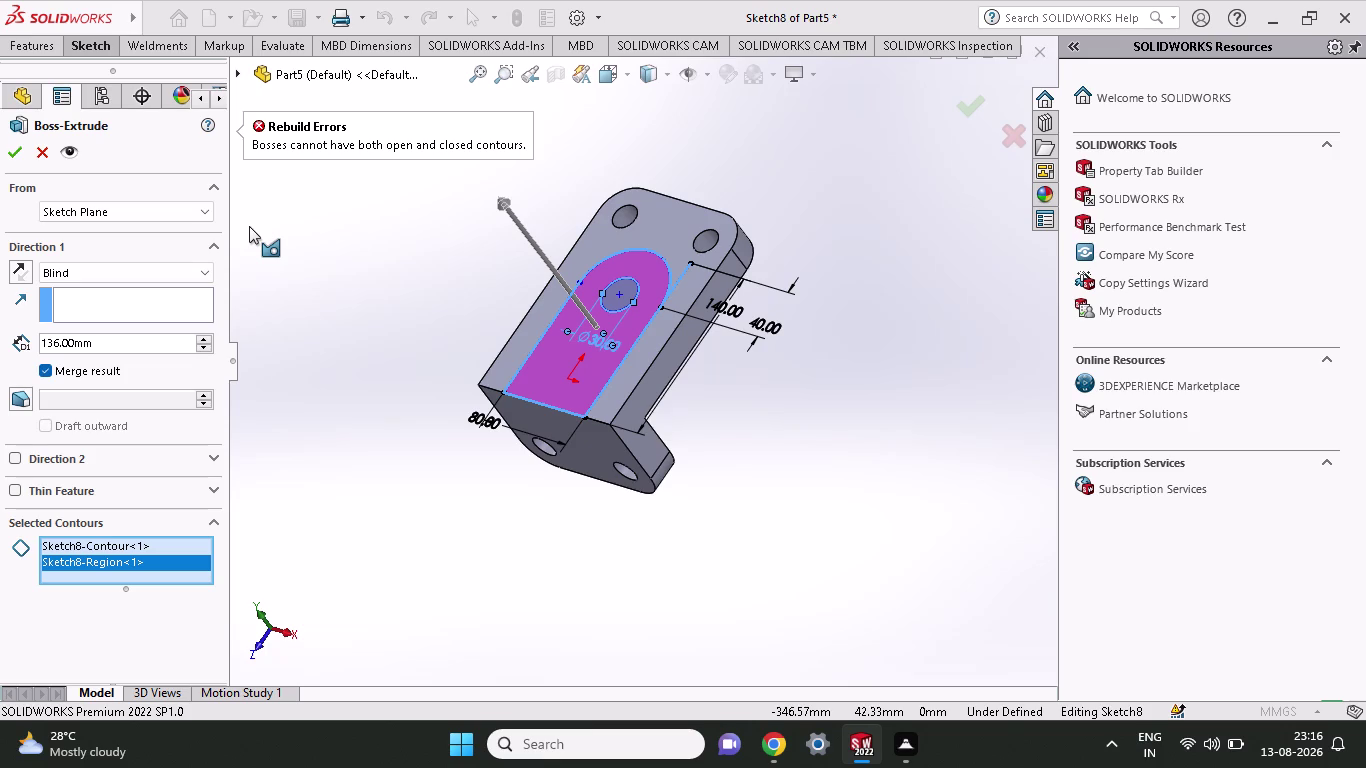
click(35, 146)
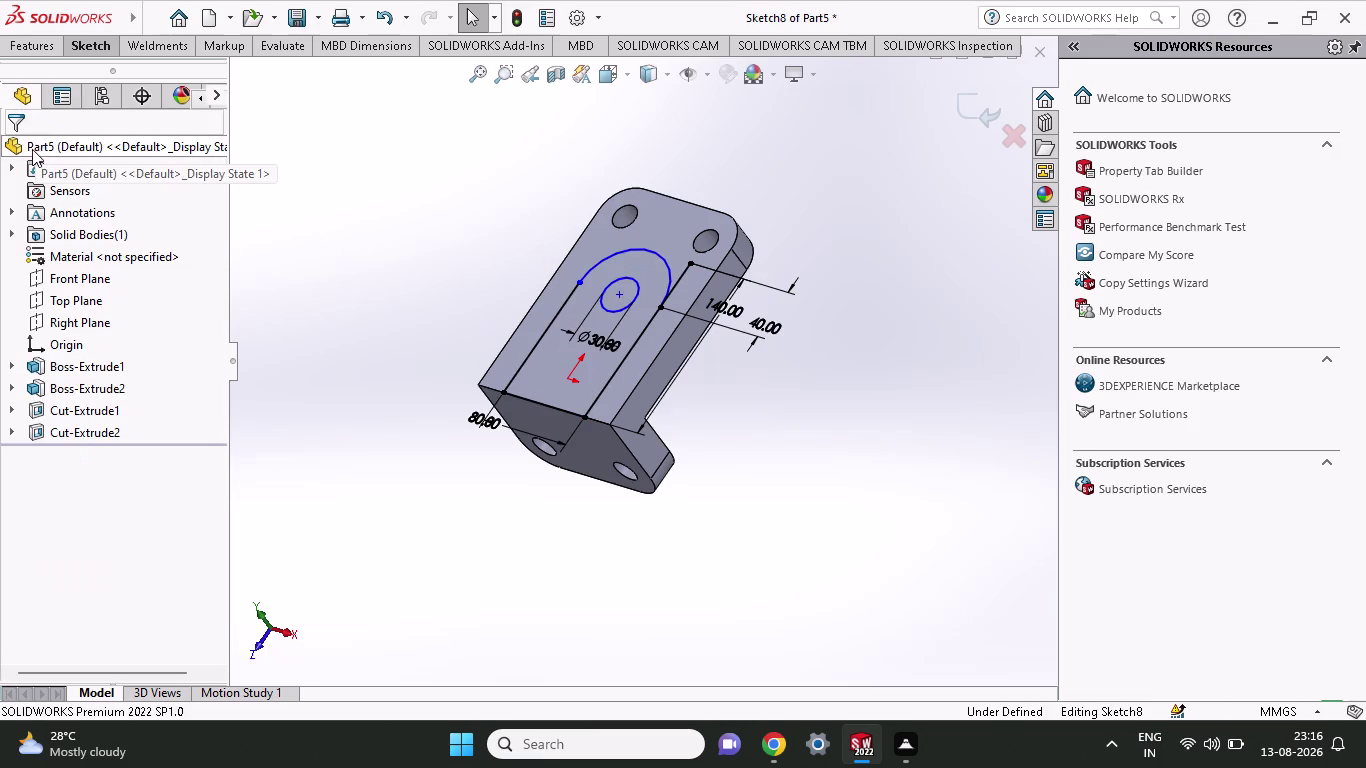
Trim the excess lines past the arc to close the tab outline.
click(91, 40)
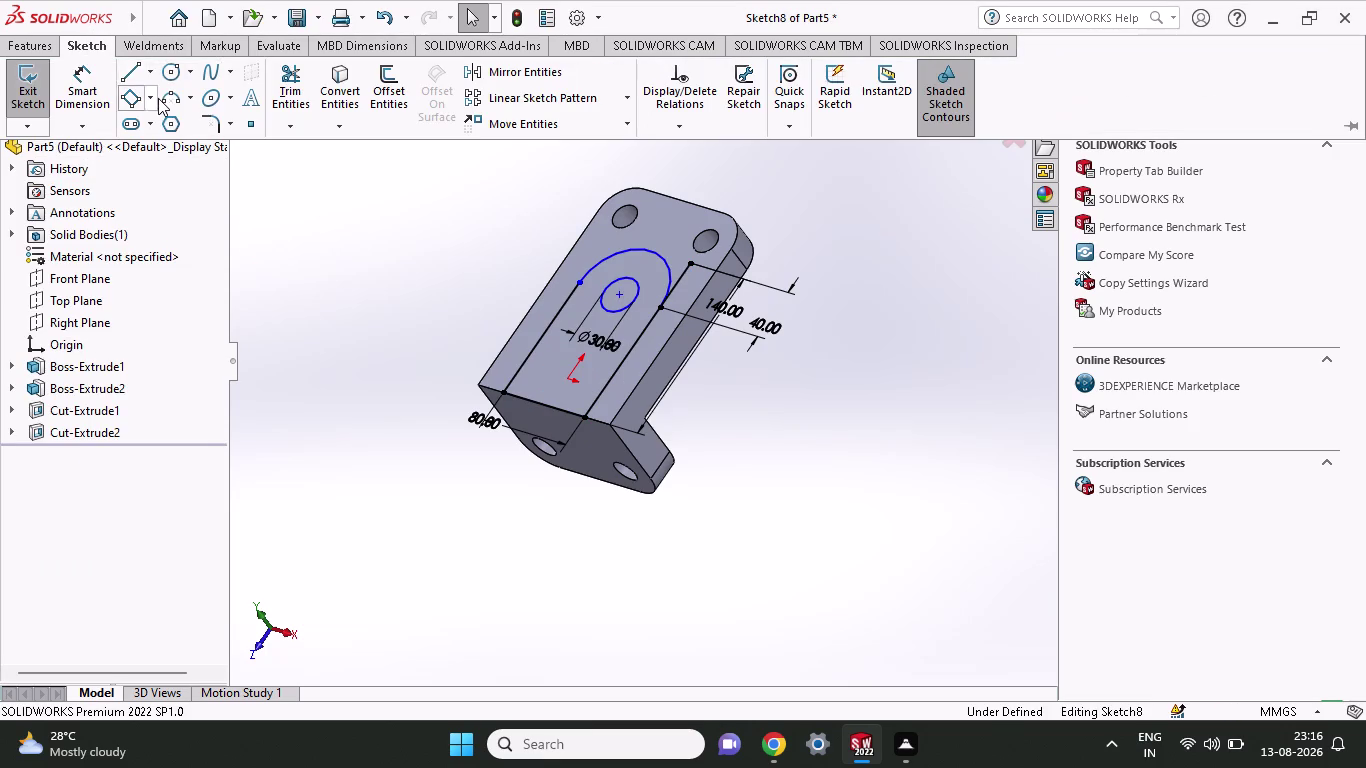
click(296, 68)
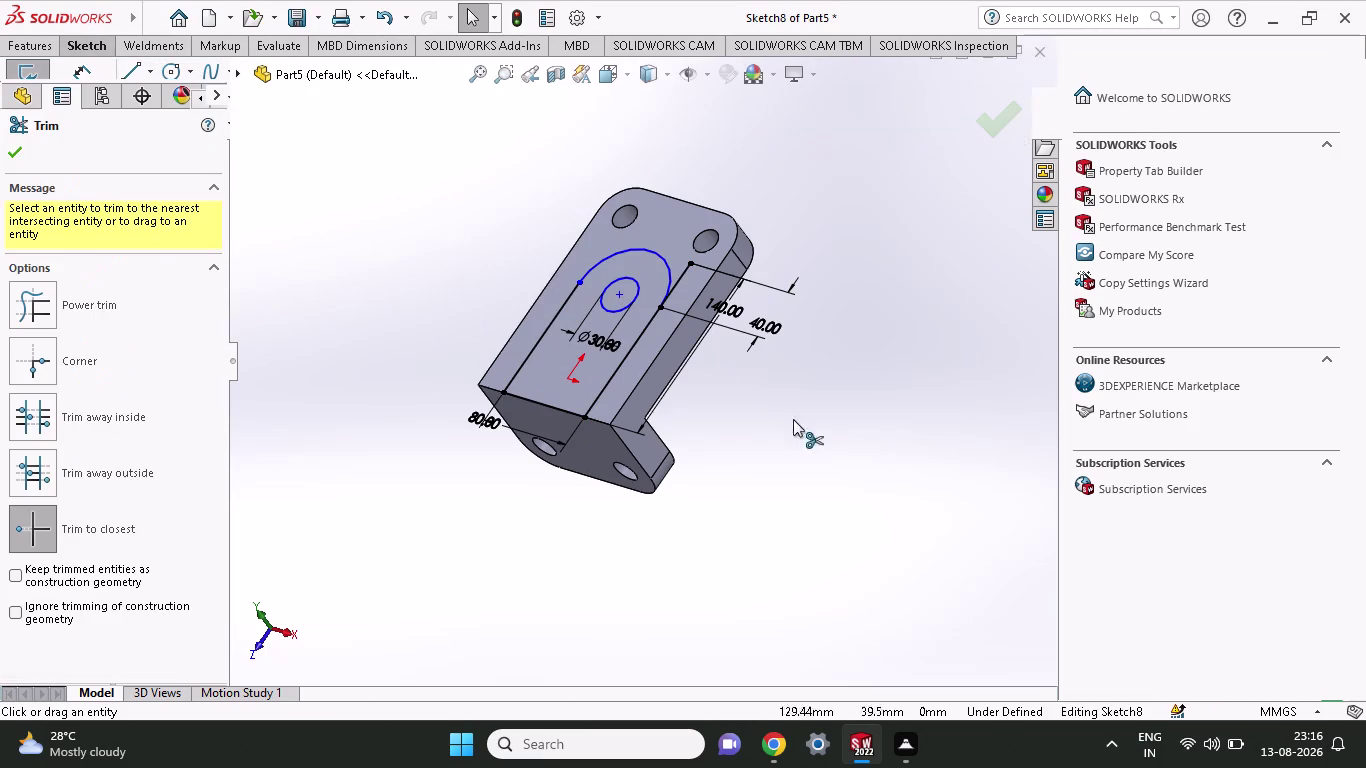
click(684, 269)
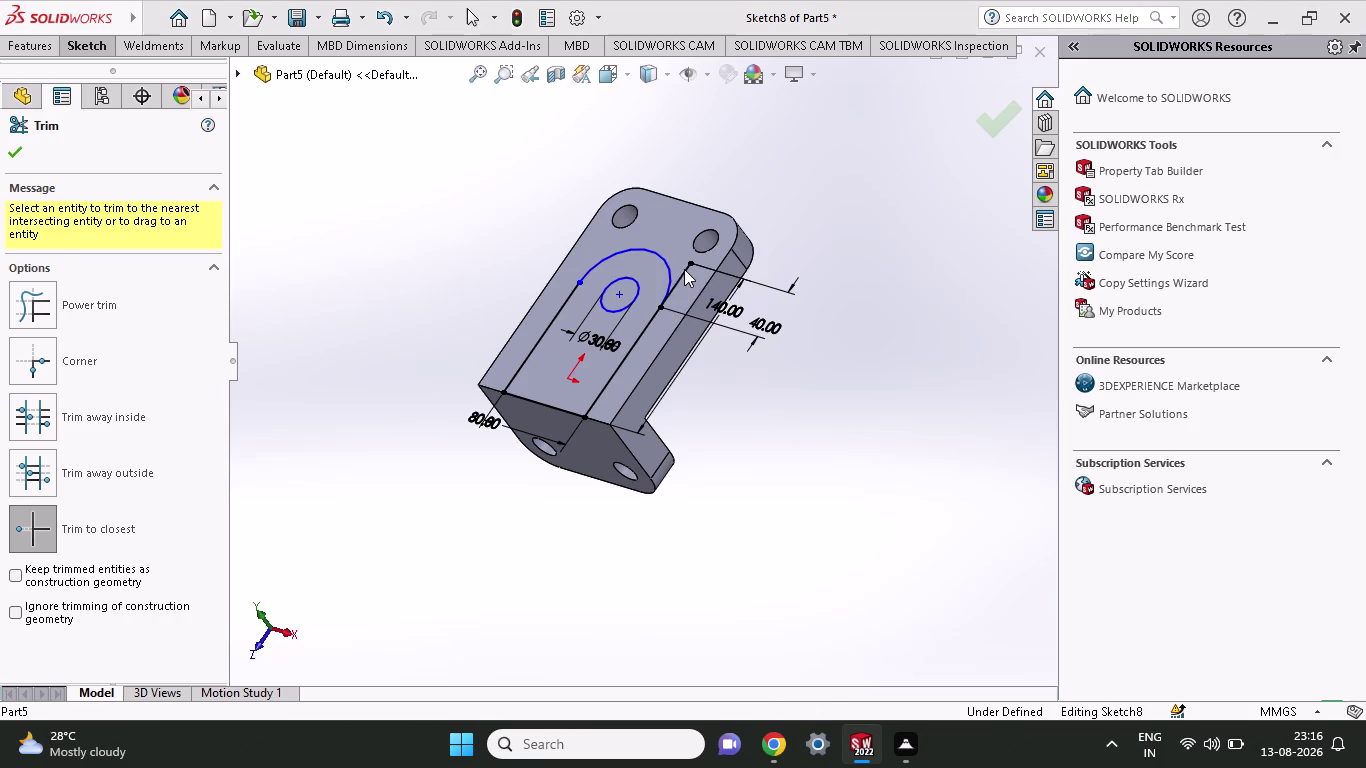
click(723, 375)
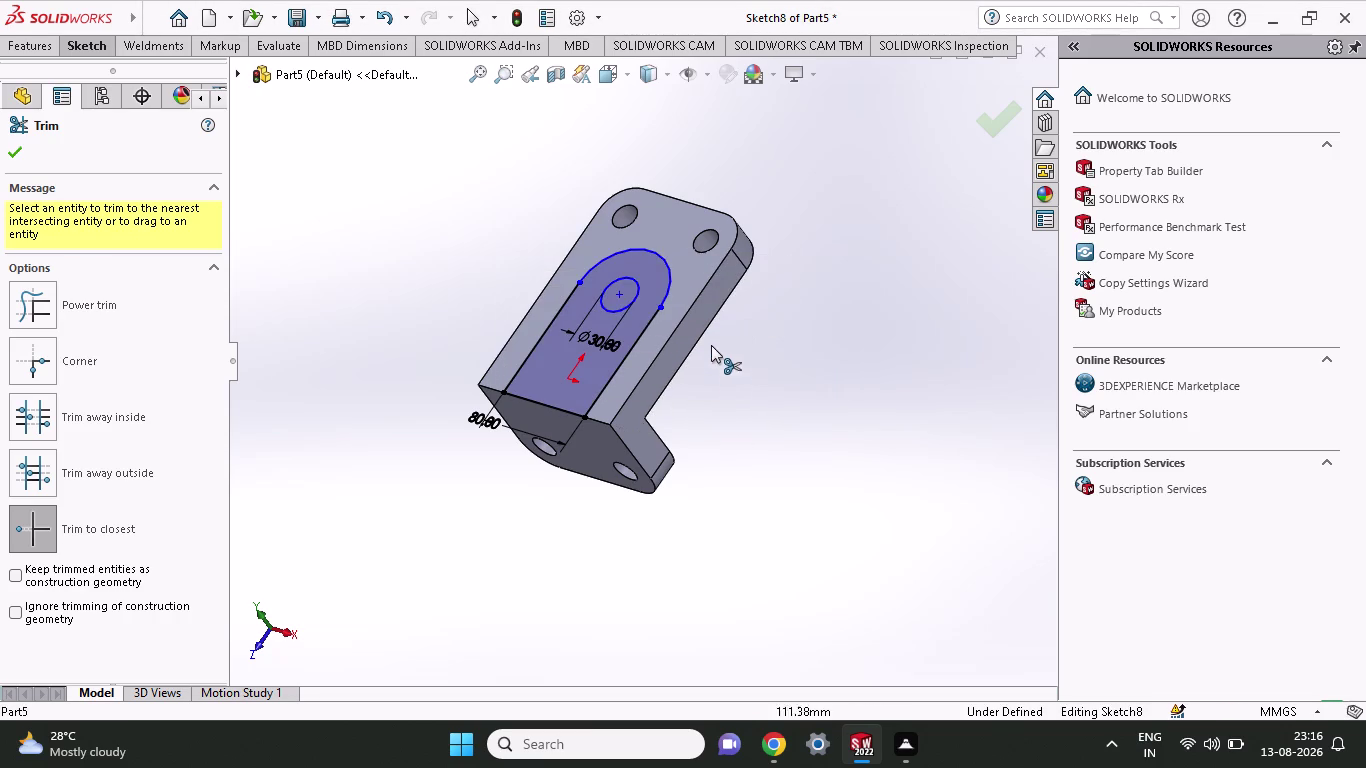
Extrude the arched tab profile 136 mm and start a sketch on its side face.
click(38, 47)
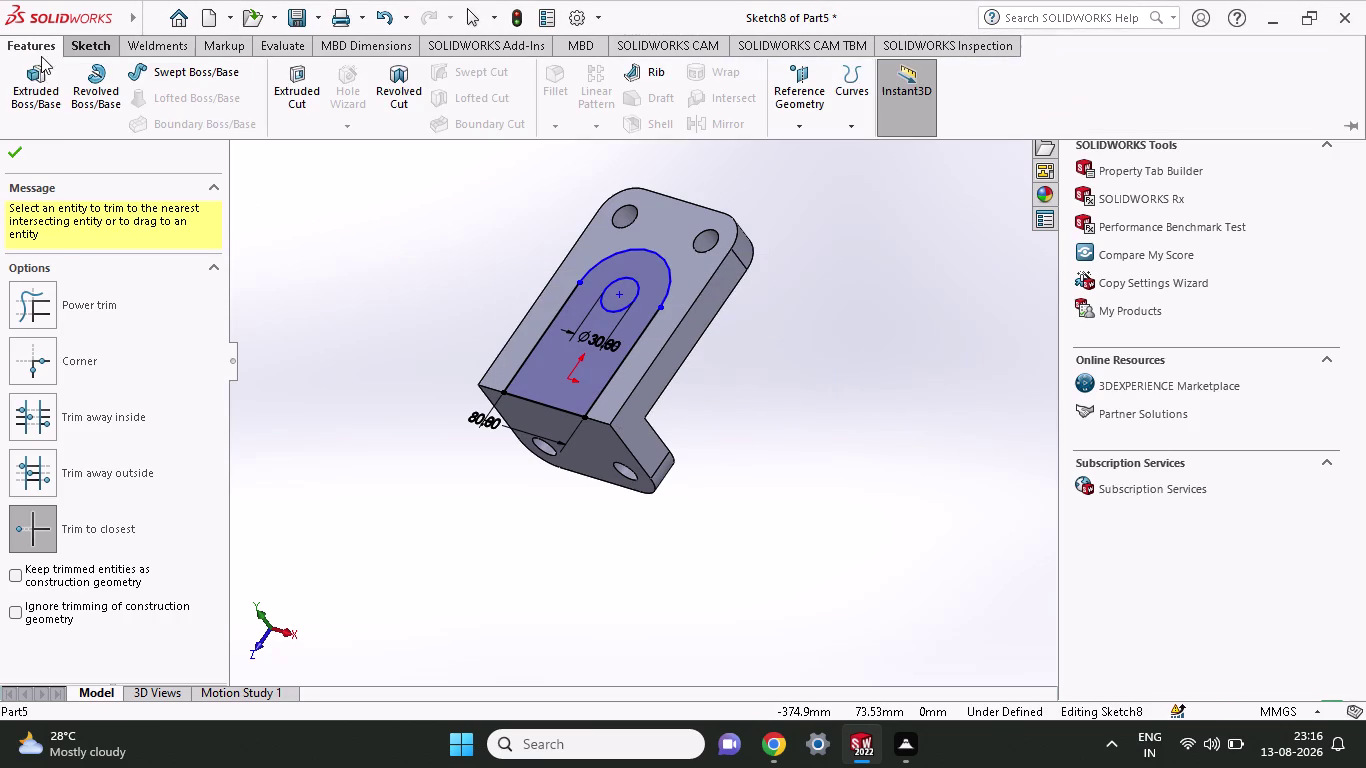
click(41, 82)
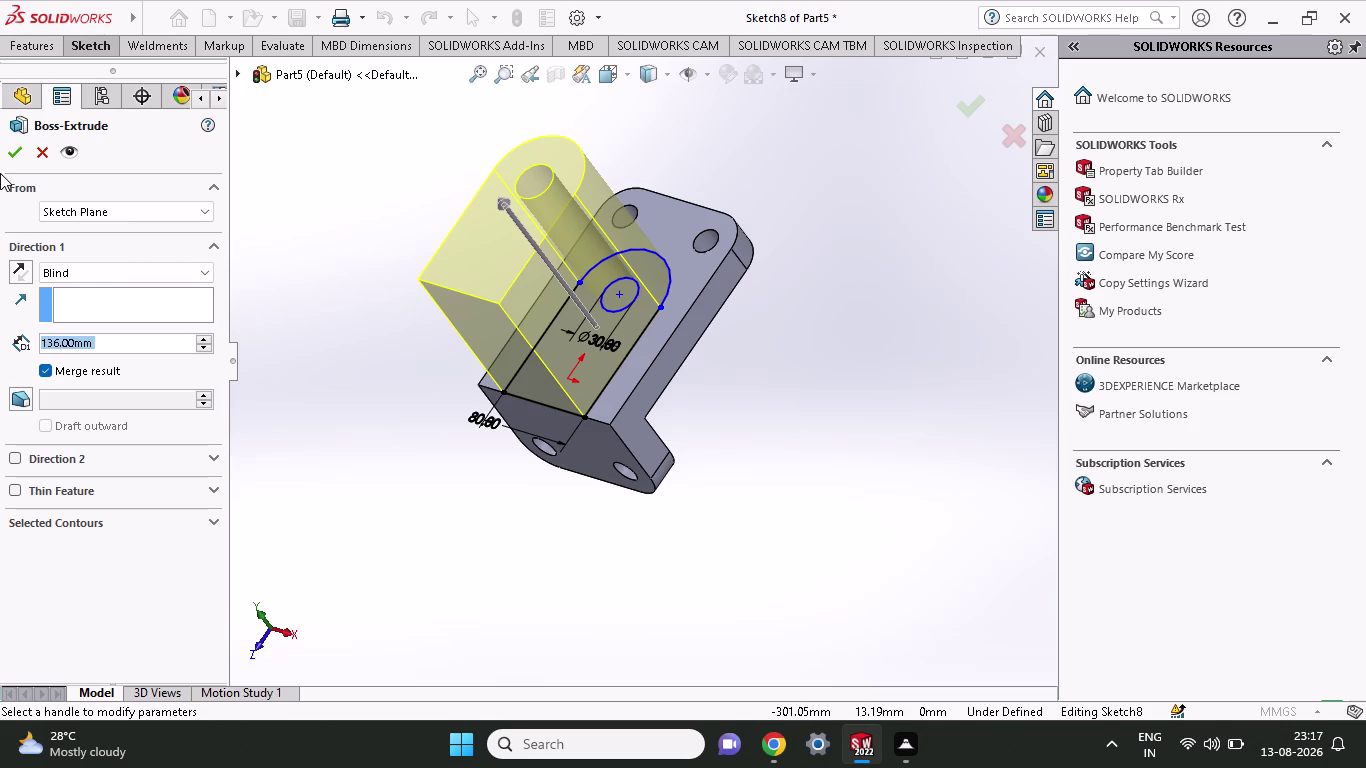
click(15, 148)
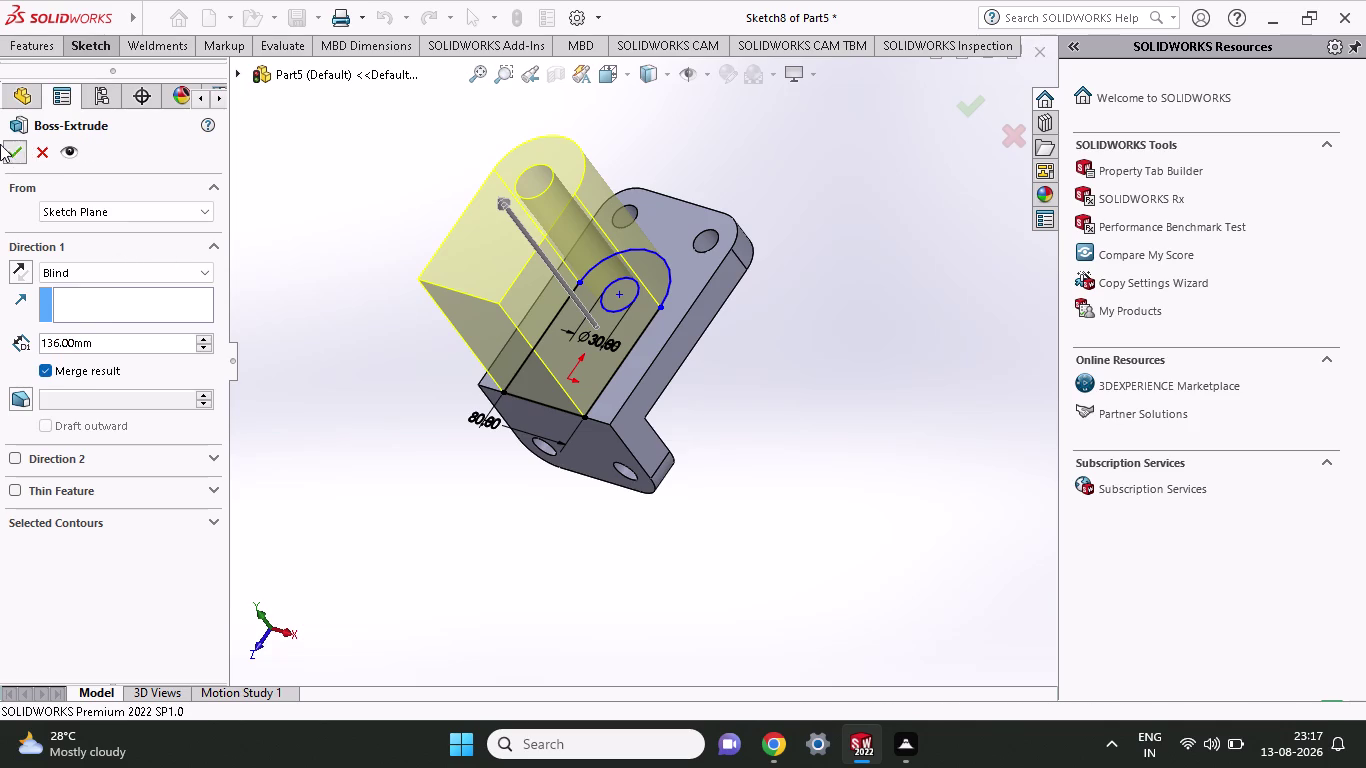
click(536, 307)
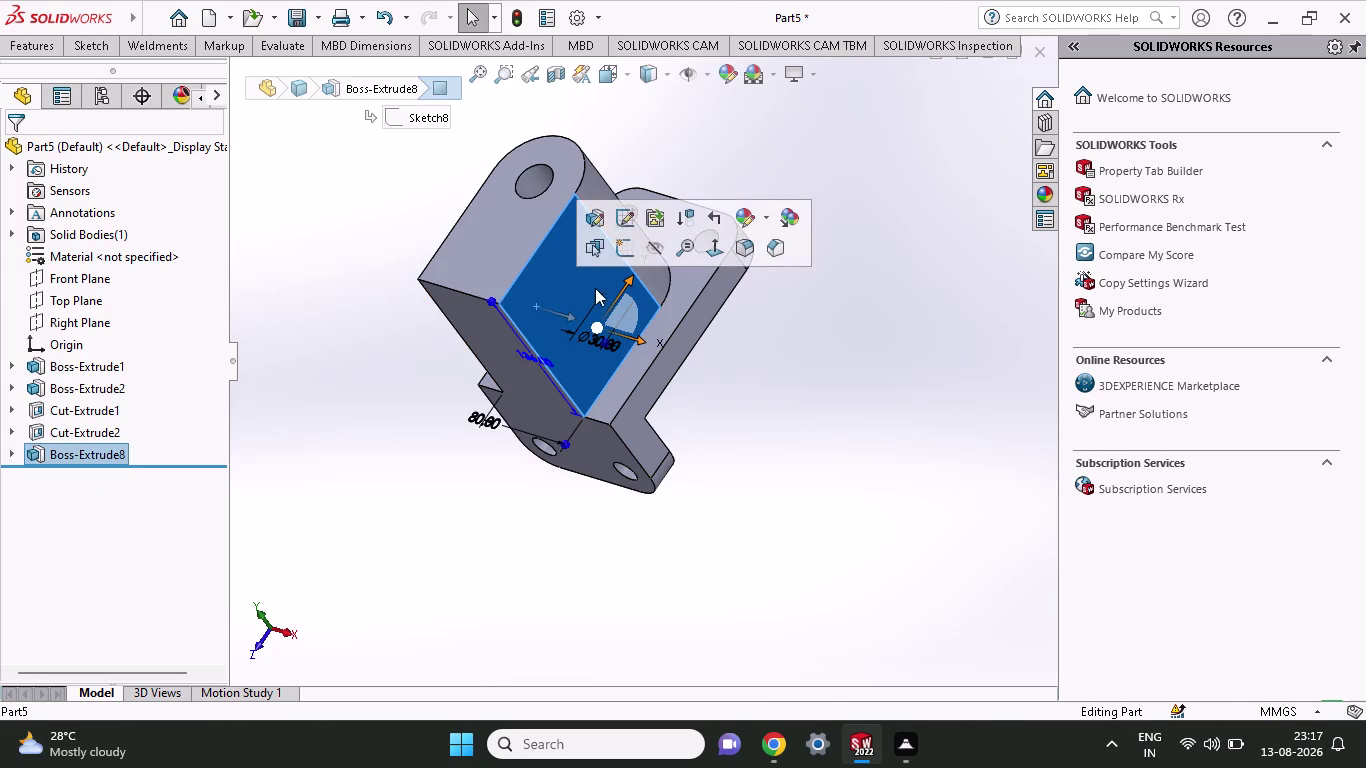
click(616, 259)
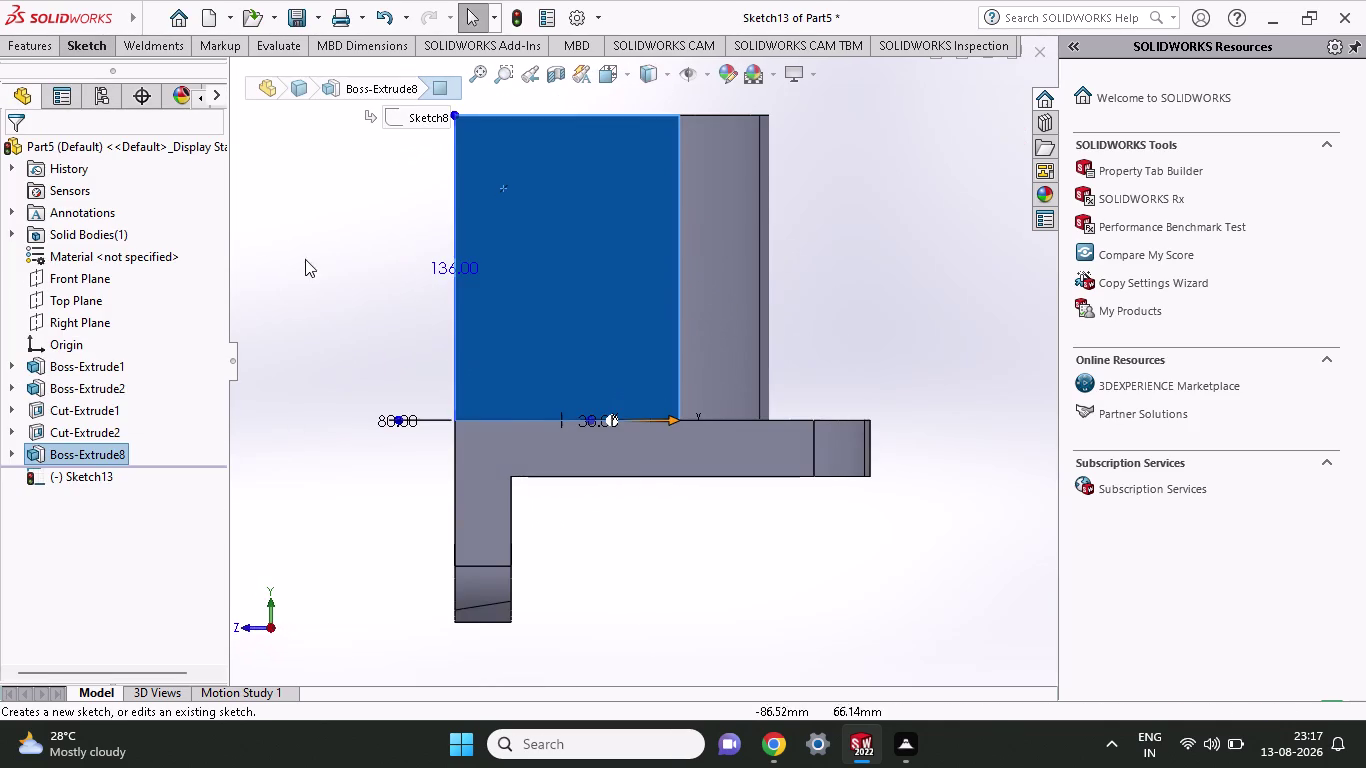
click(85, 44)
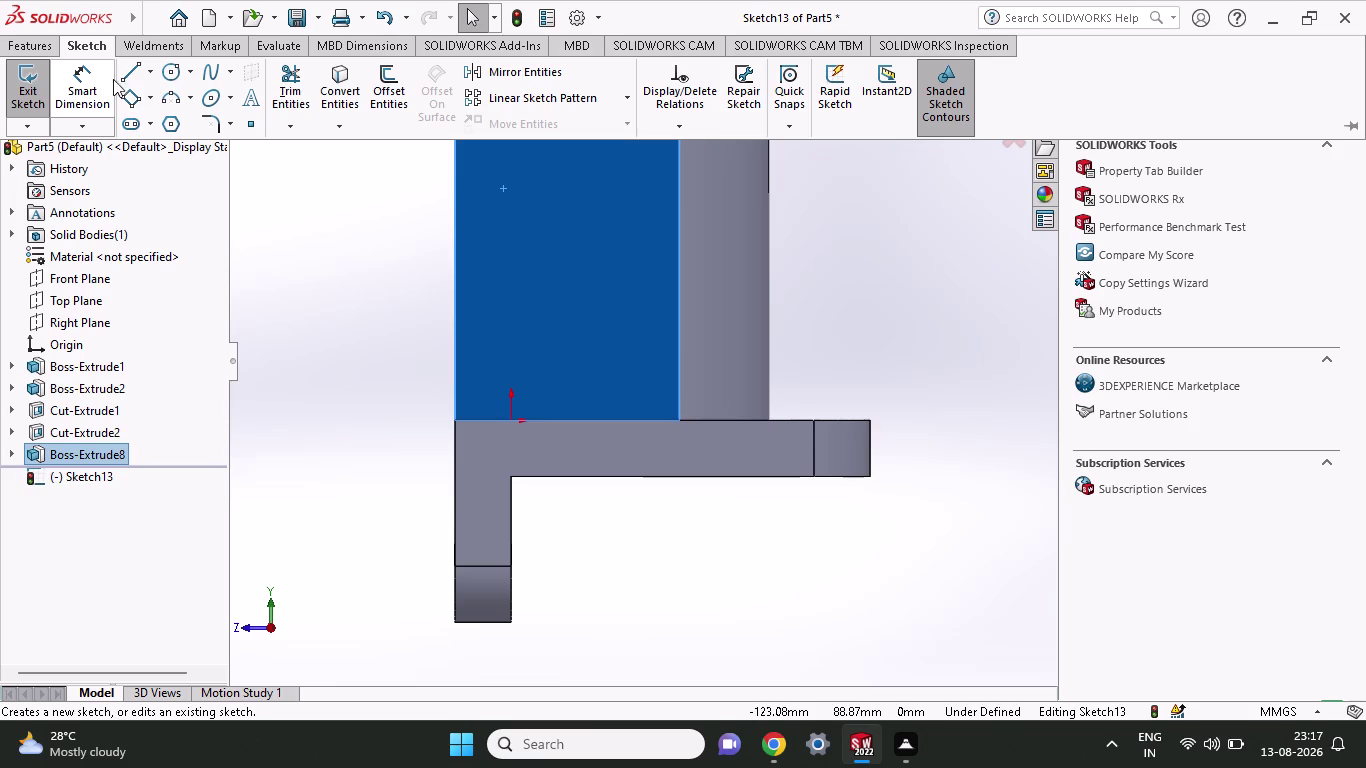
Draw two diagonal lines crossing in an X from the block's bottom corners.
click(130, 74)
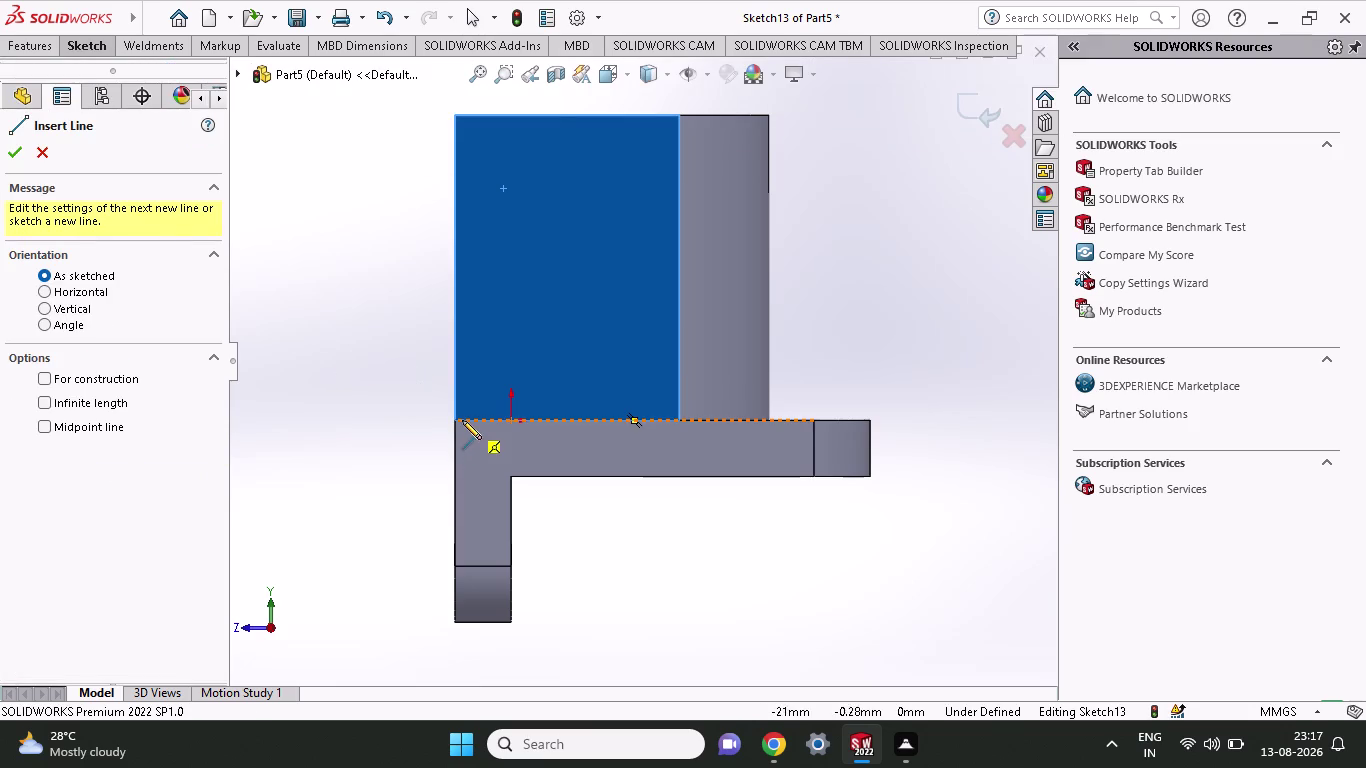
click(459, 416)
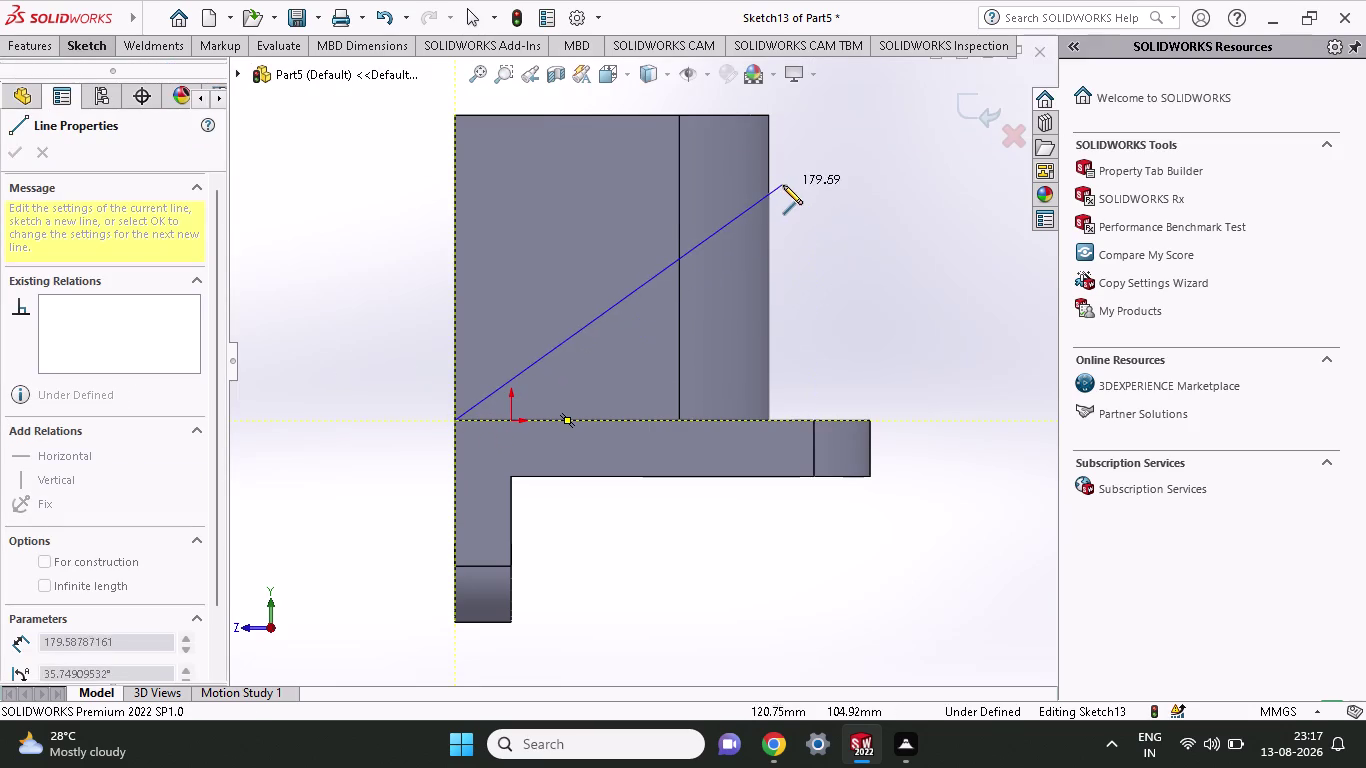
click(790, 183)
right_click(816, 234)
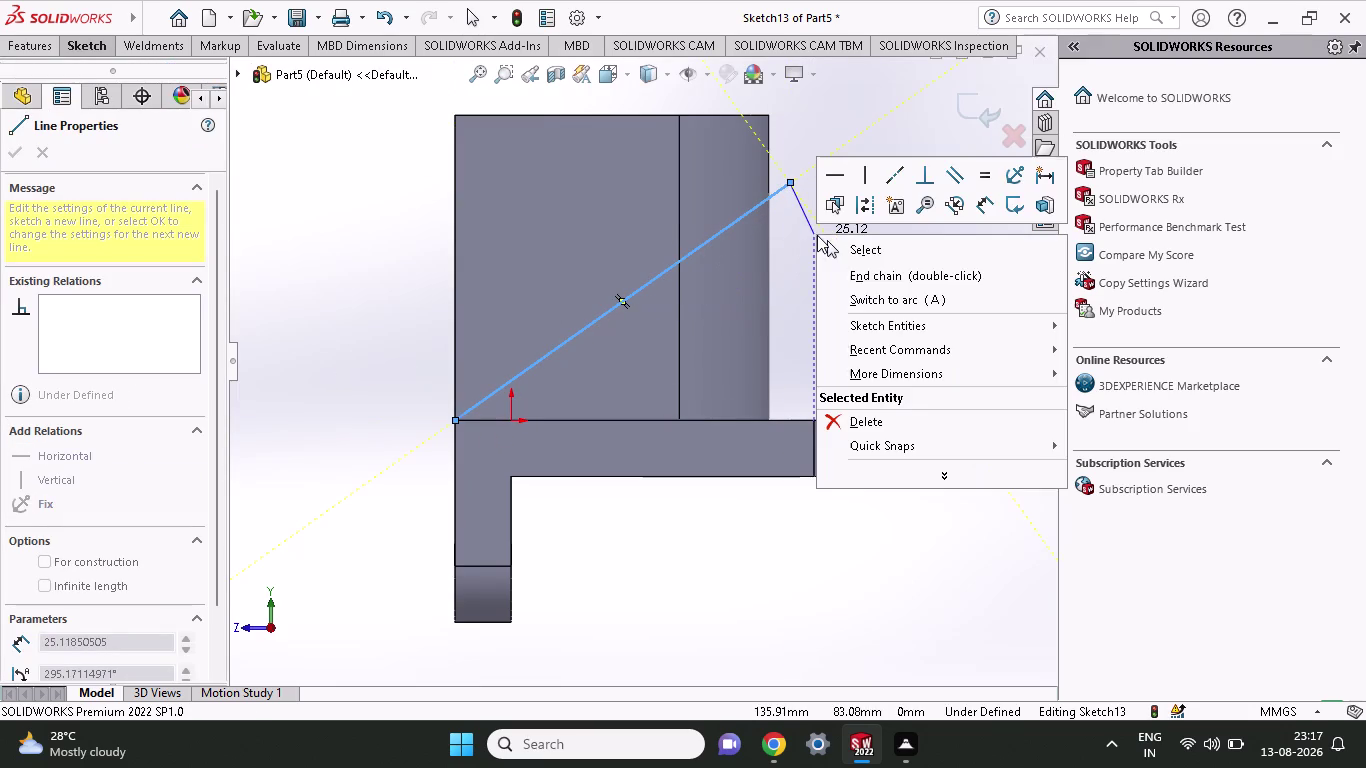
click(826, 247)
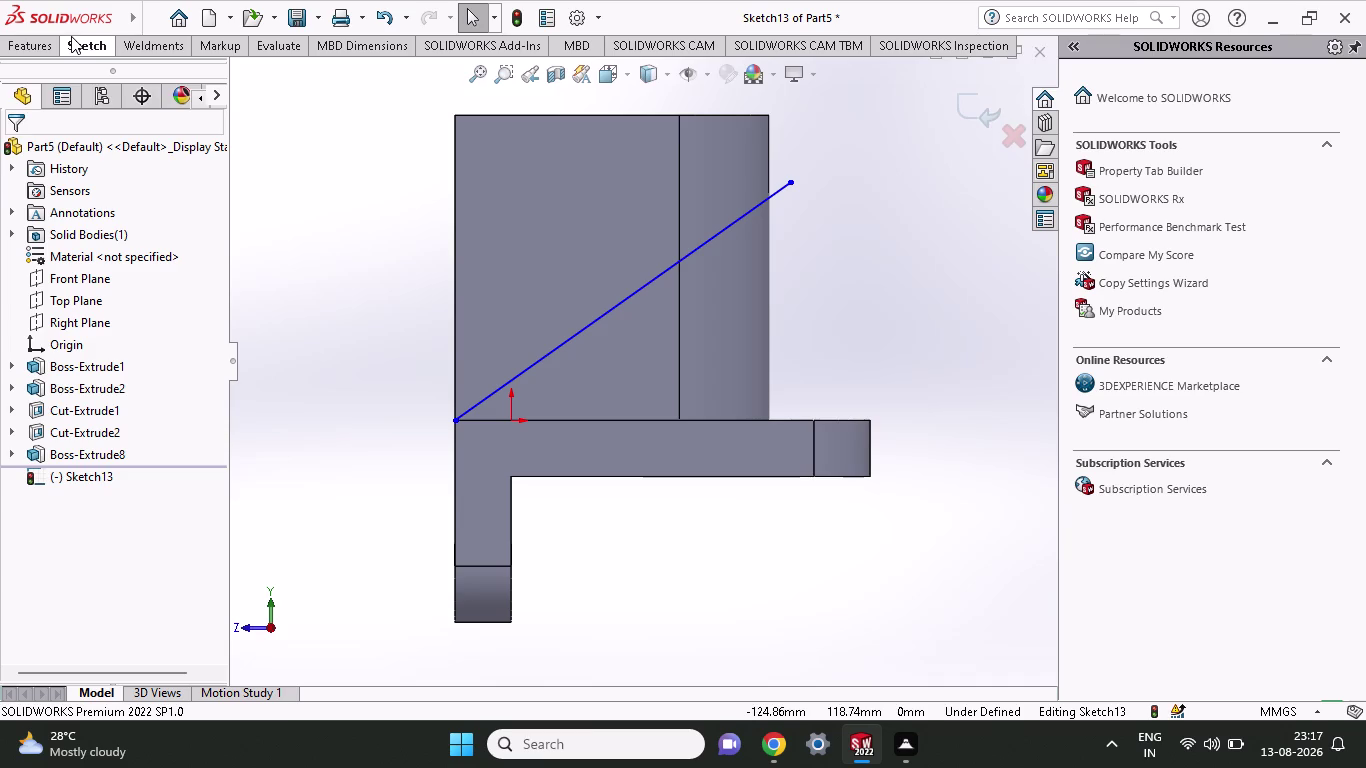
click(72, 36)
click(120, 75)
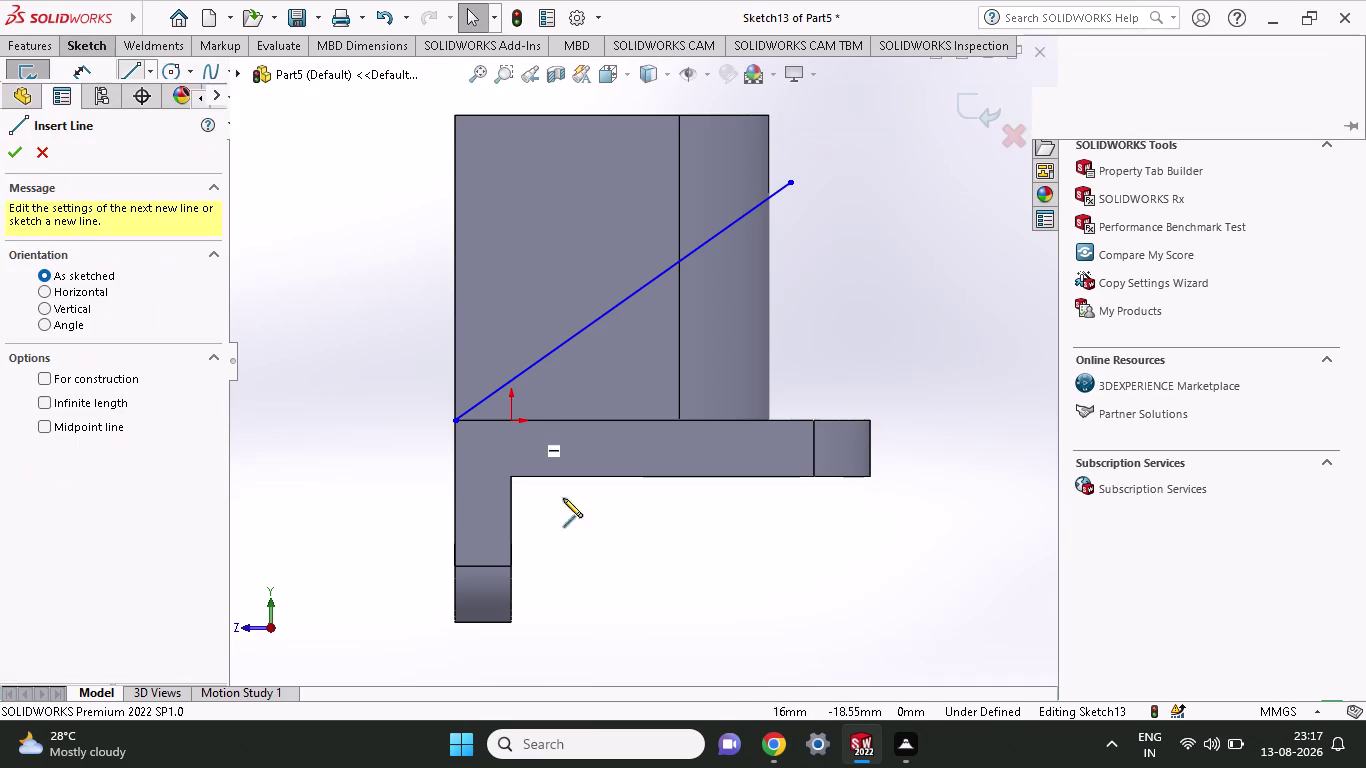
click(770, 420)
click(404, 160)
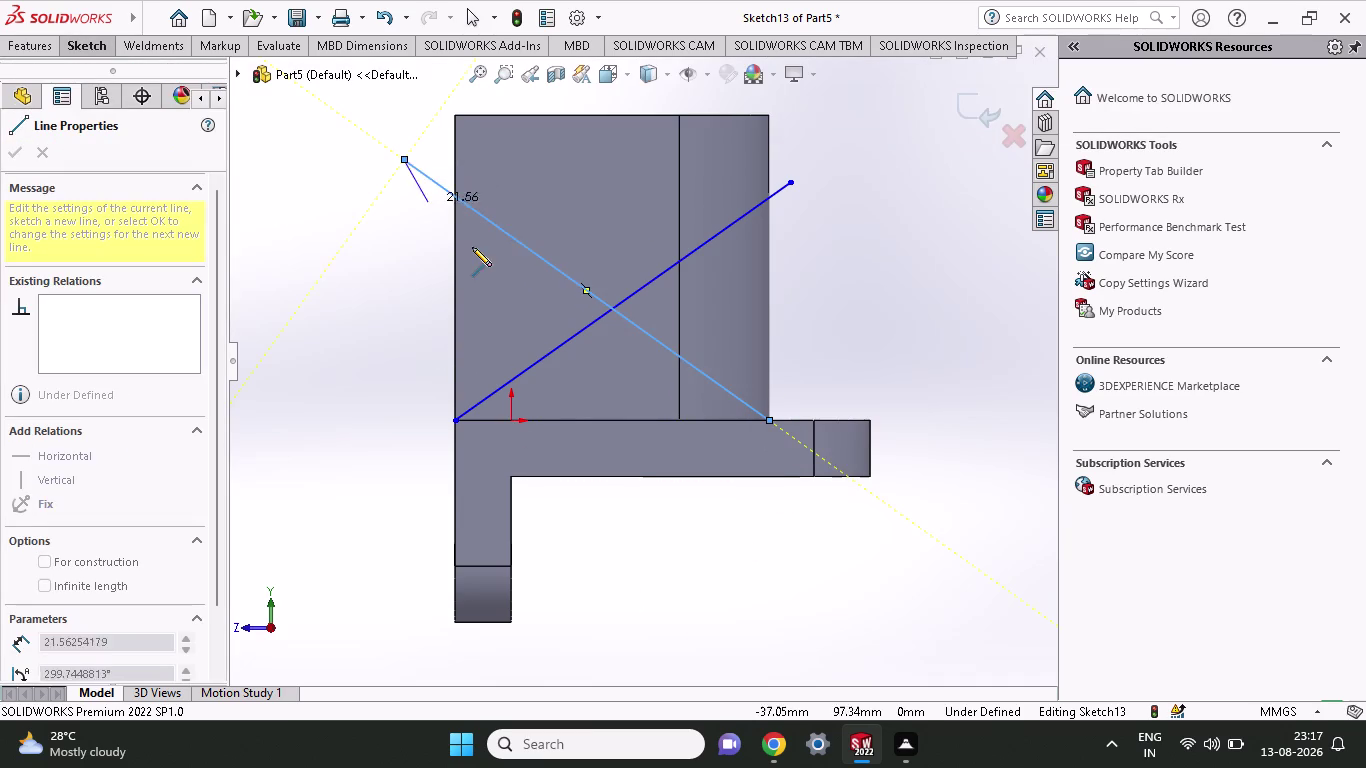
right_click(416, 271)
click(430, 275)
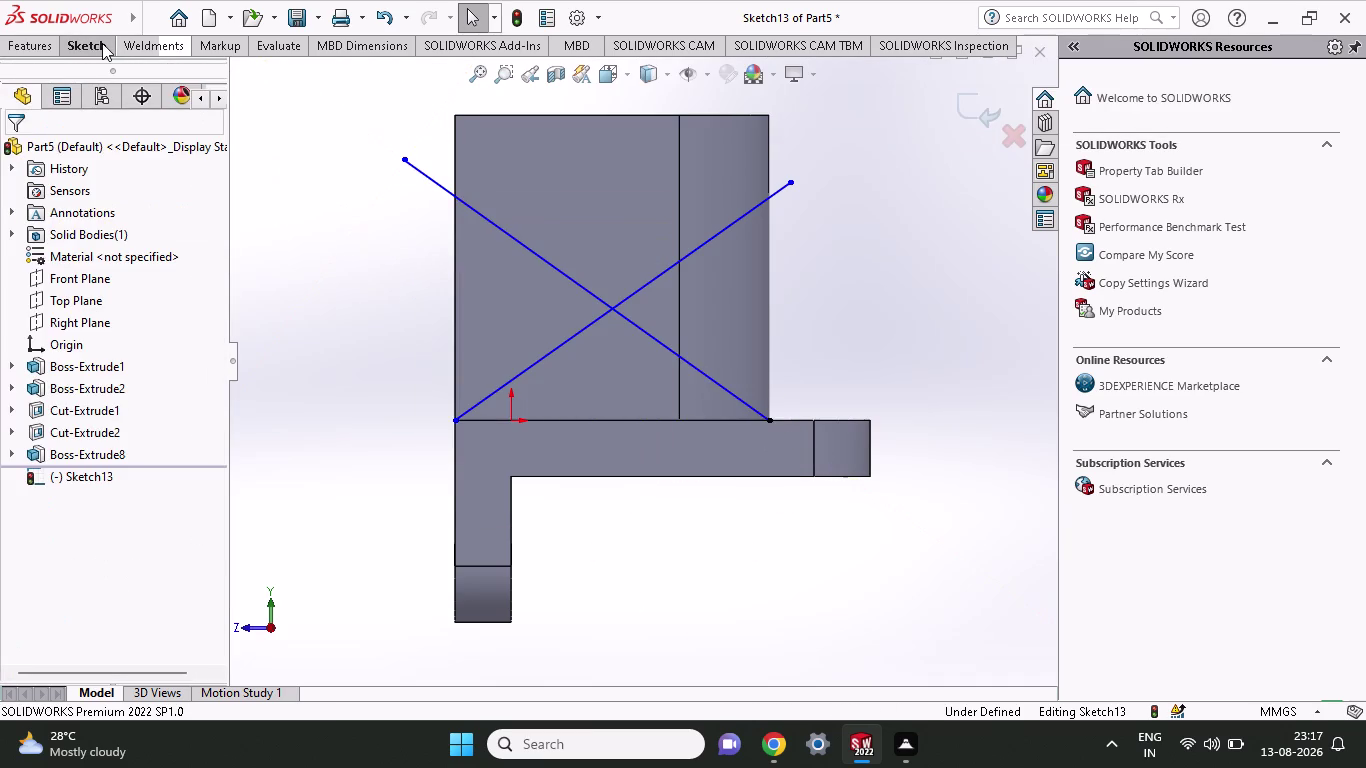
Place an angle dimension between the bottom edge and the second diagonal.
click(102, 43)
click(94, 96)
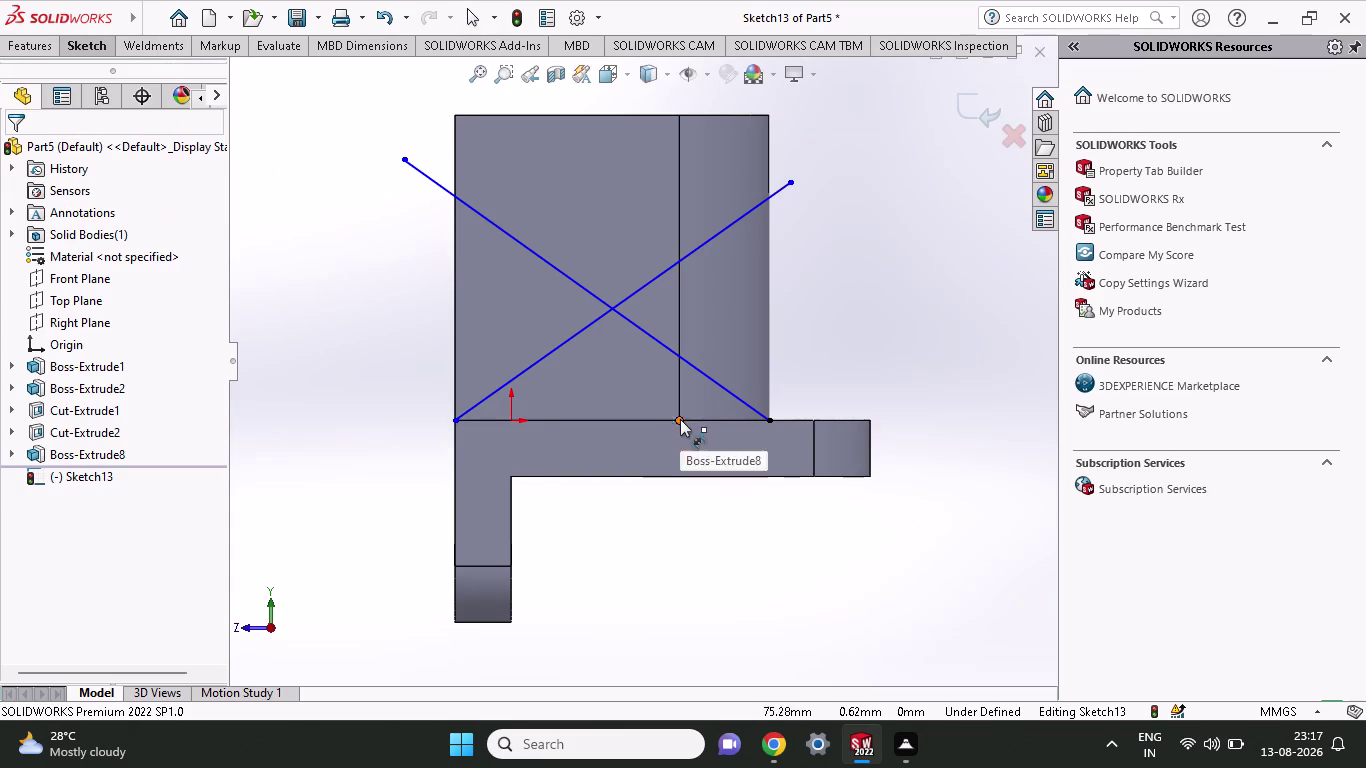
click(693, 417)
click(707, 381)
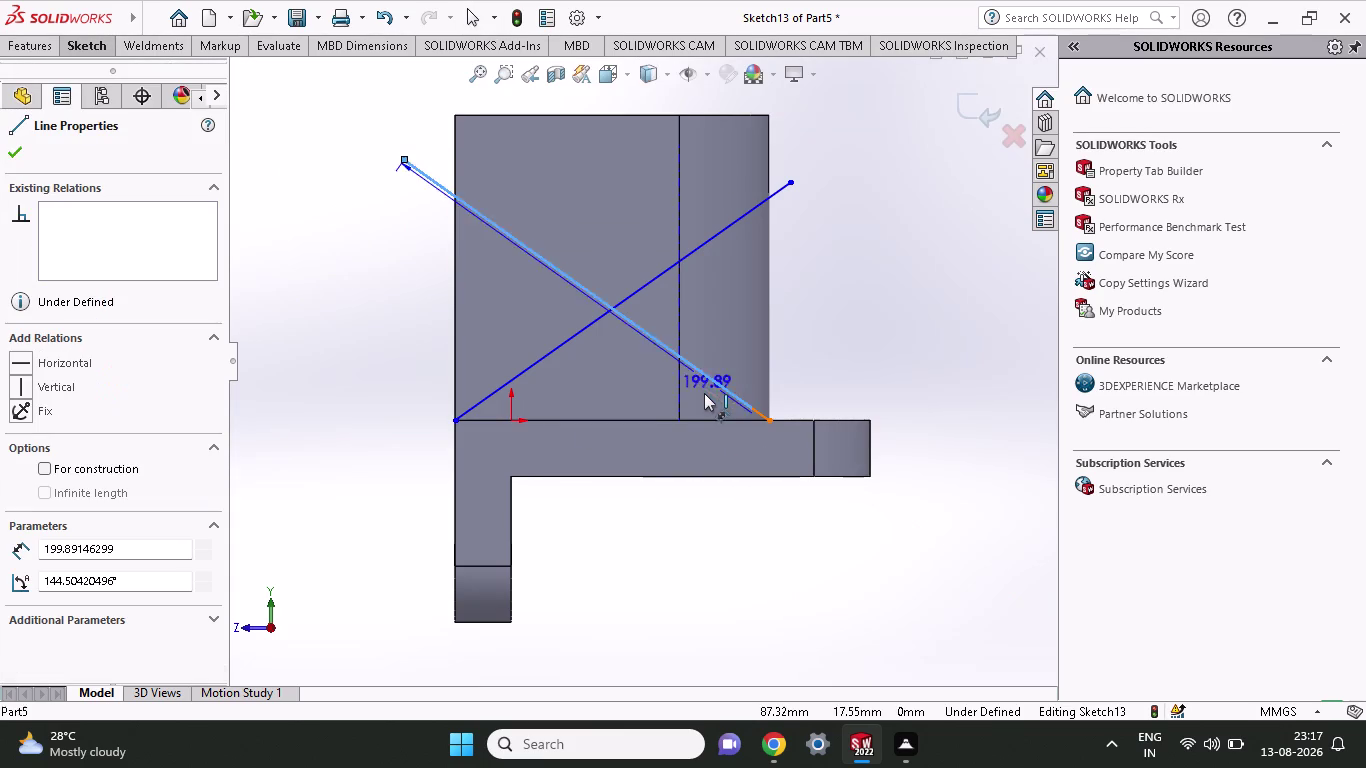
click(651, 417)
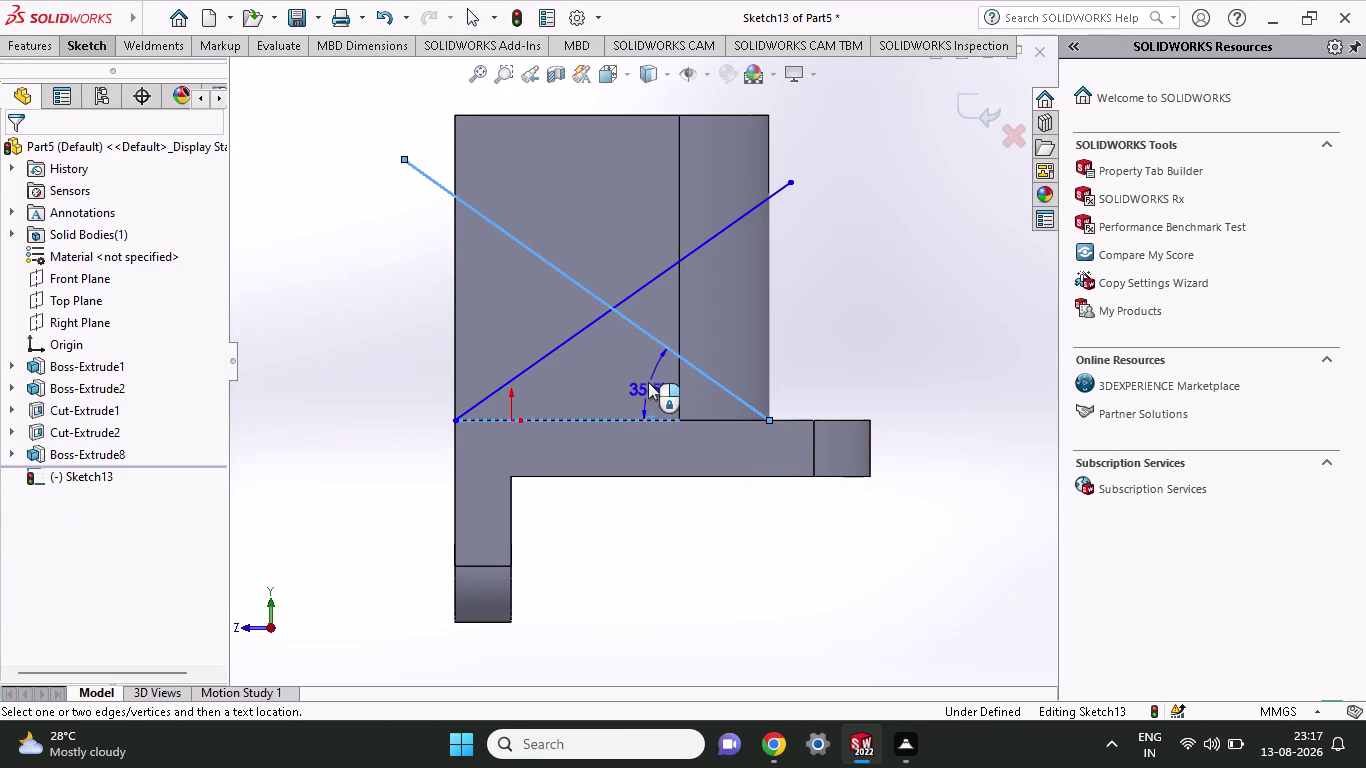
Set the first diagonal's angle dimension to 45°.
click(648, 381)
text(4)
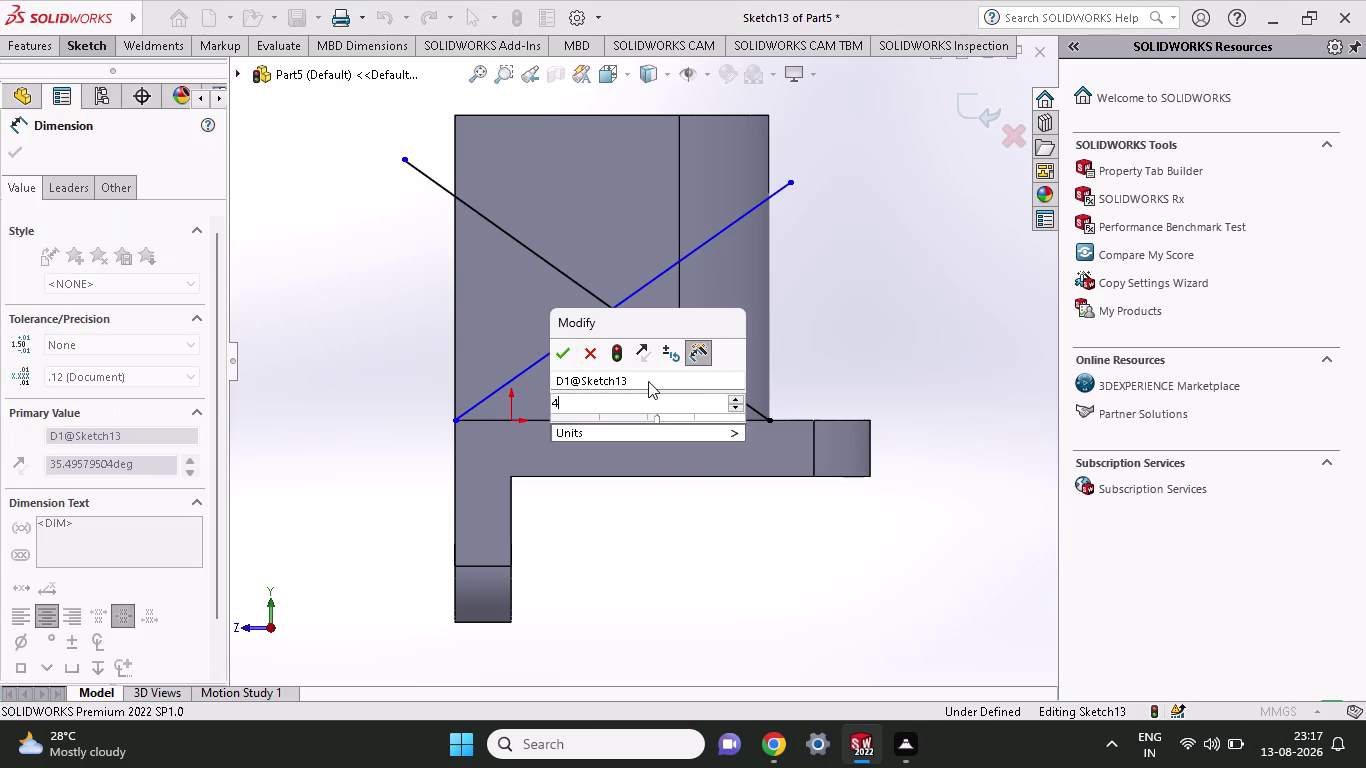
text(5)
key(Return)
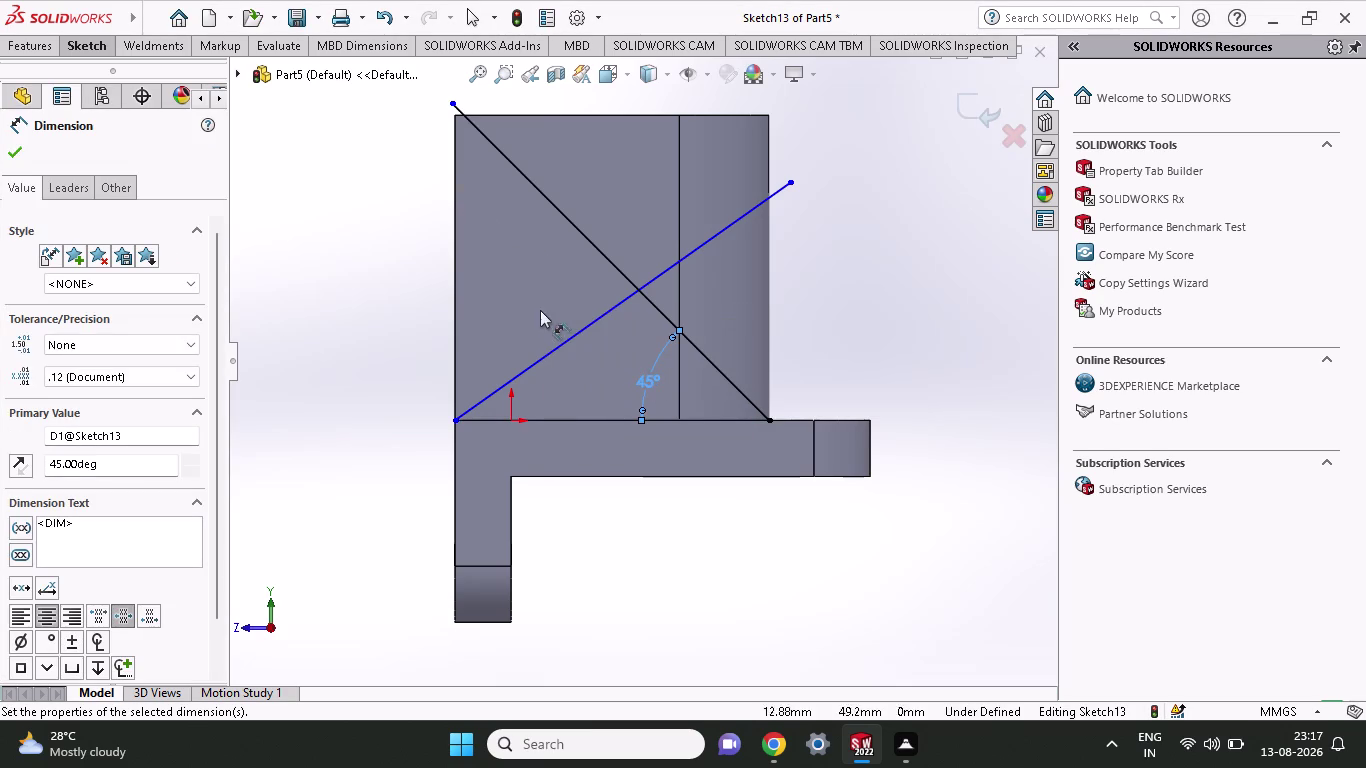
Dimension the blue diagonal at 45° to the base edge.
click(539, 421)
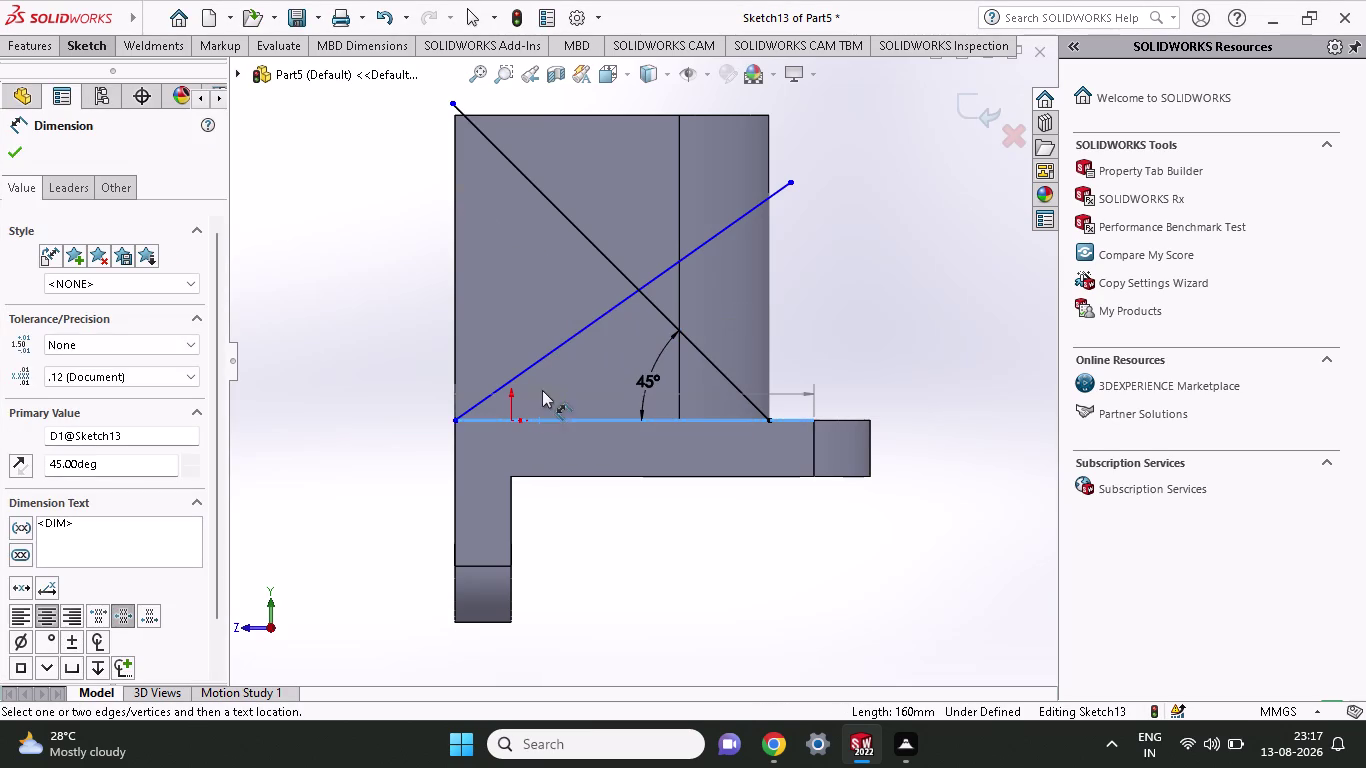
click(538, 365)
click(567, 387)
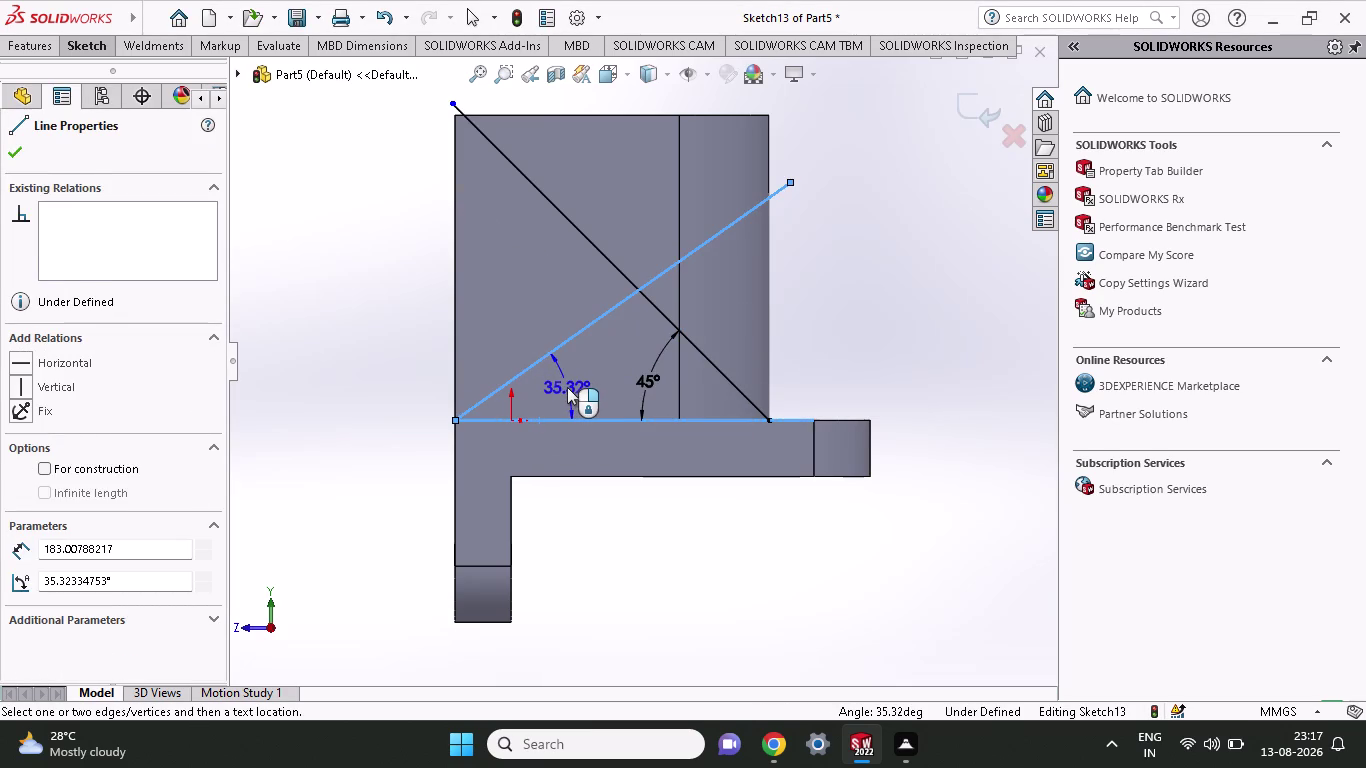
text(45)
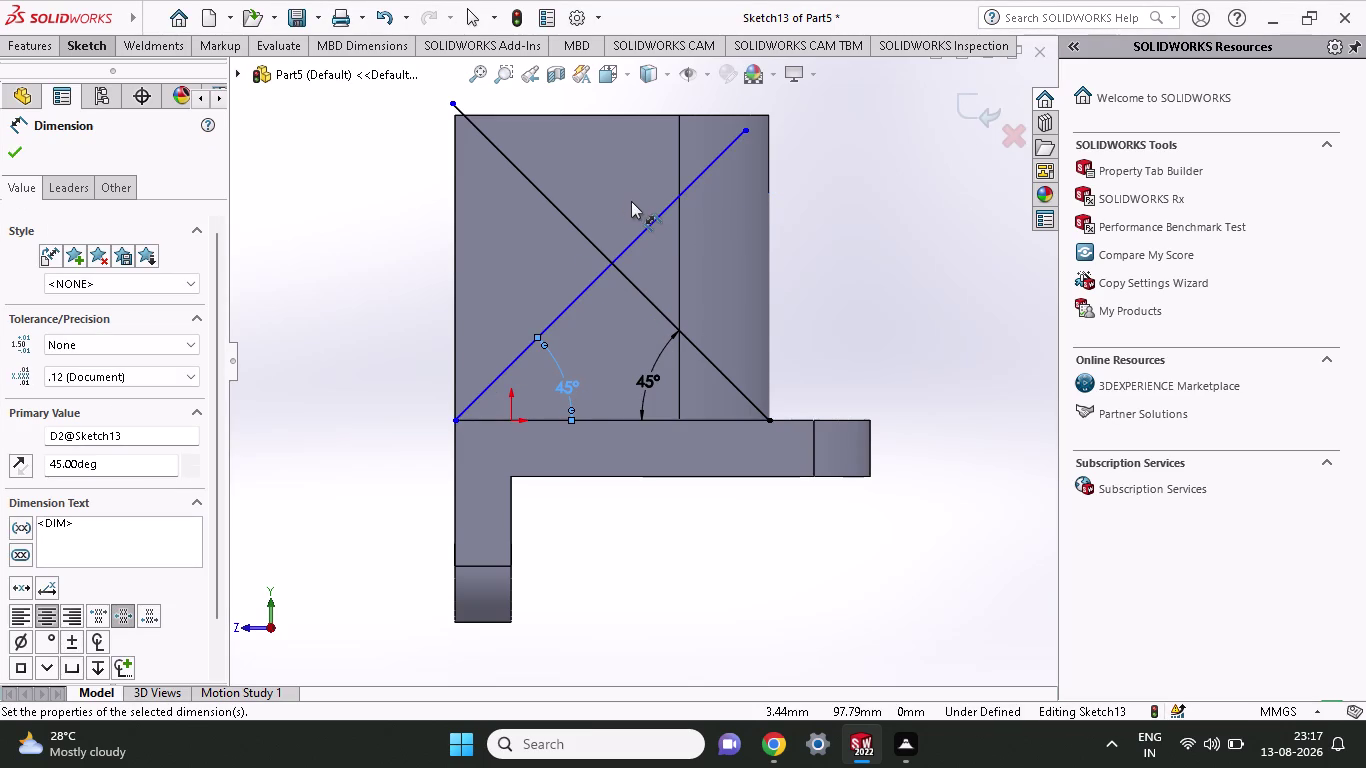
scroll(down, 3)
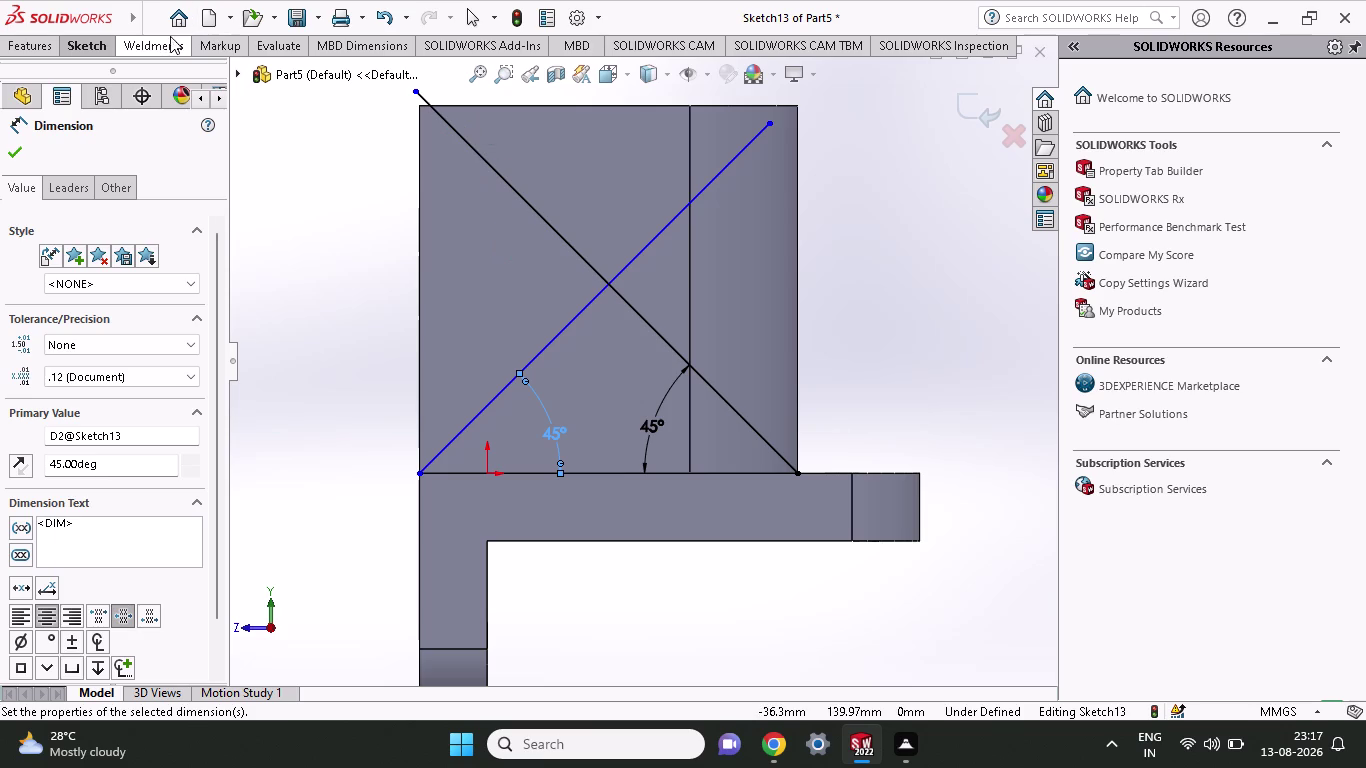
click(98, 52)
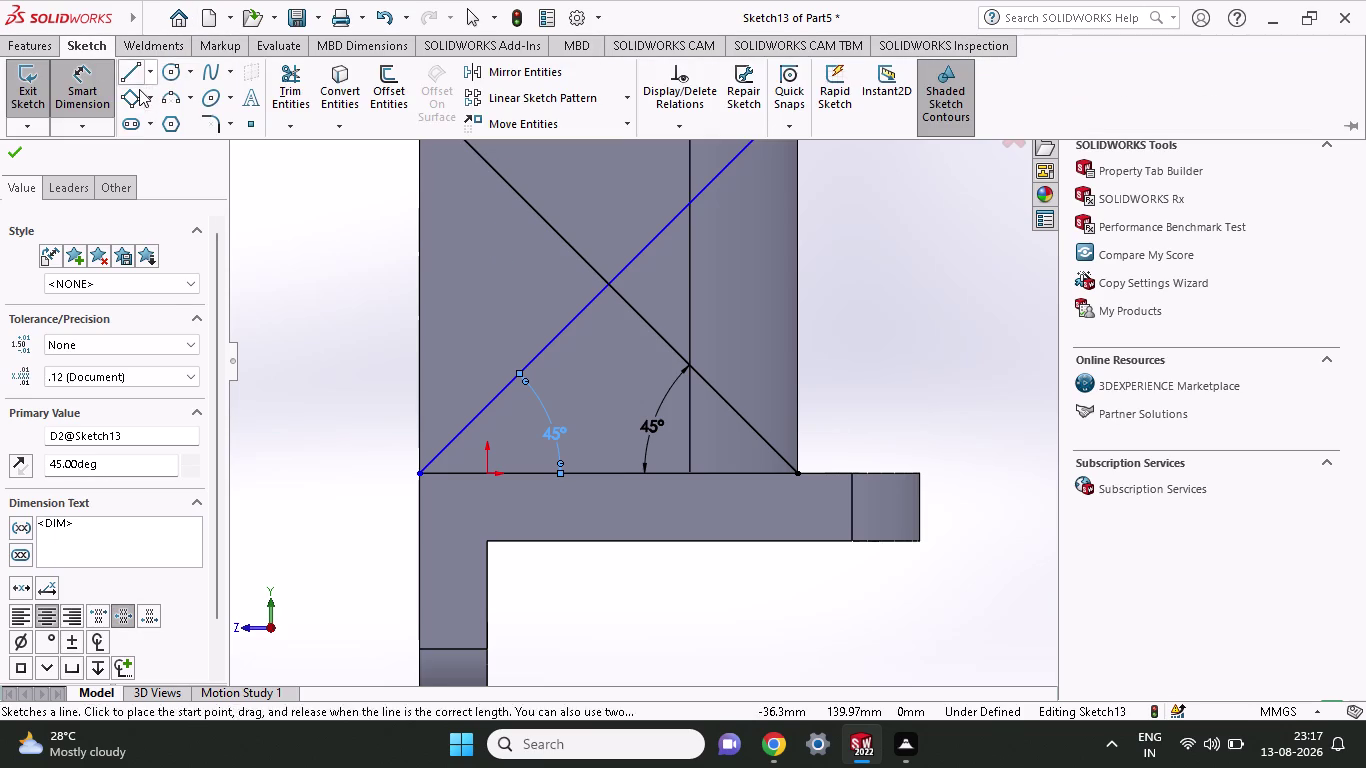
click(130, 77)
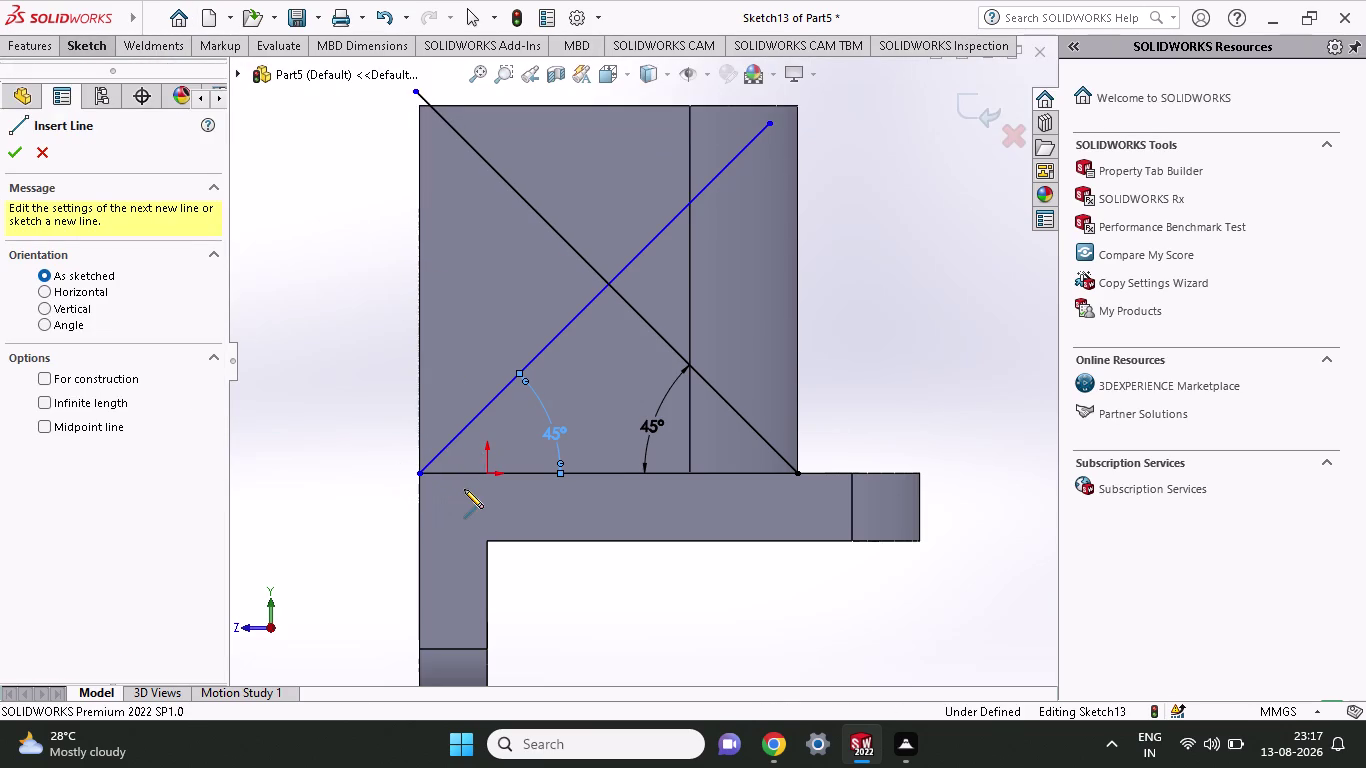
Draw a line chain from the base's left corner, across the top, to the base's right corner.
click(413, 471)
right_click(393, 426)
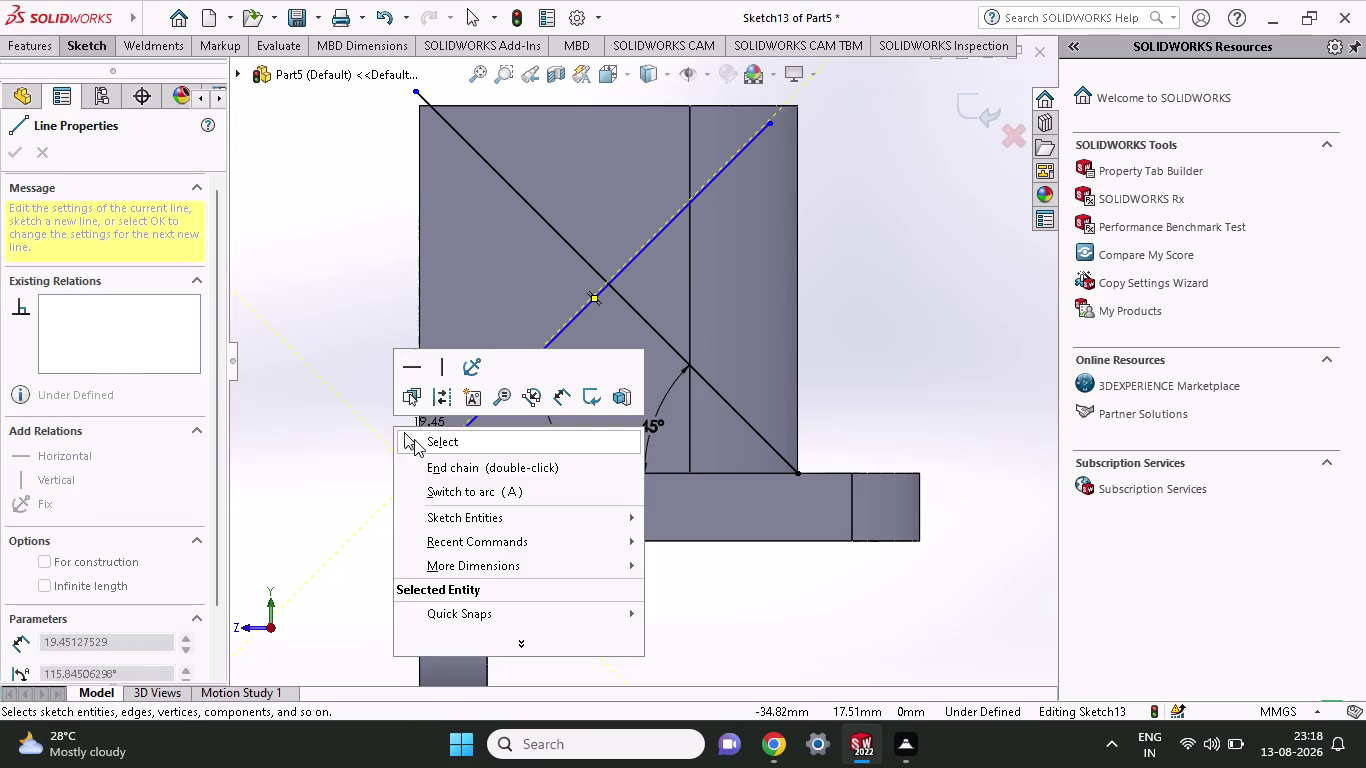
click(414, 439)
click(108, 42)
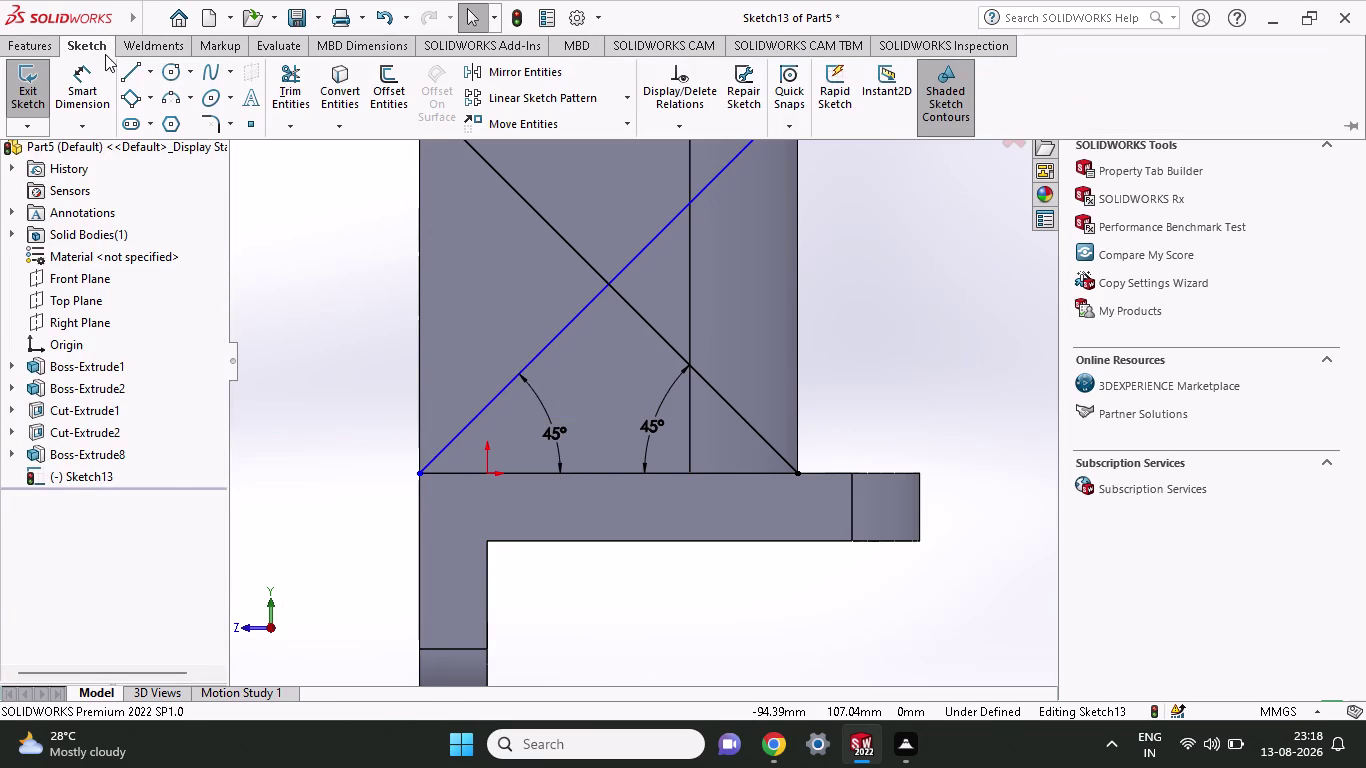
click(118, 76)
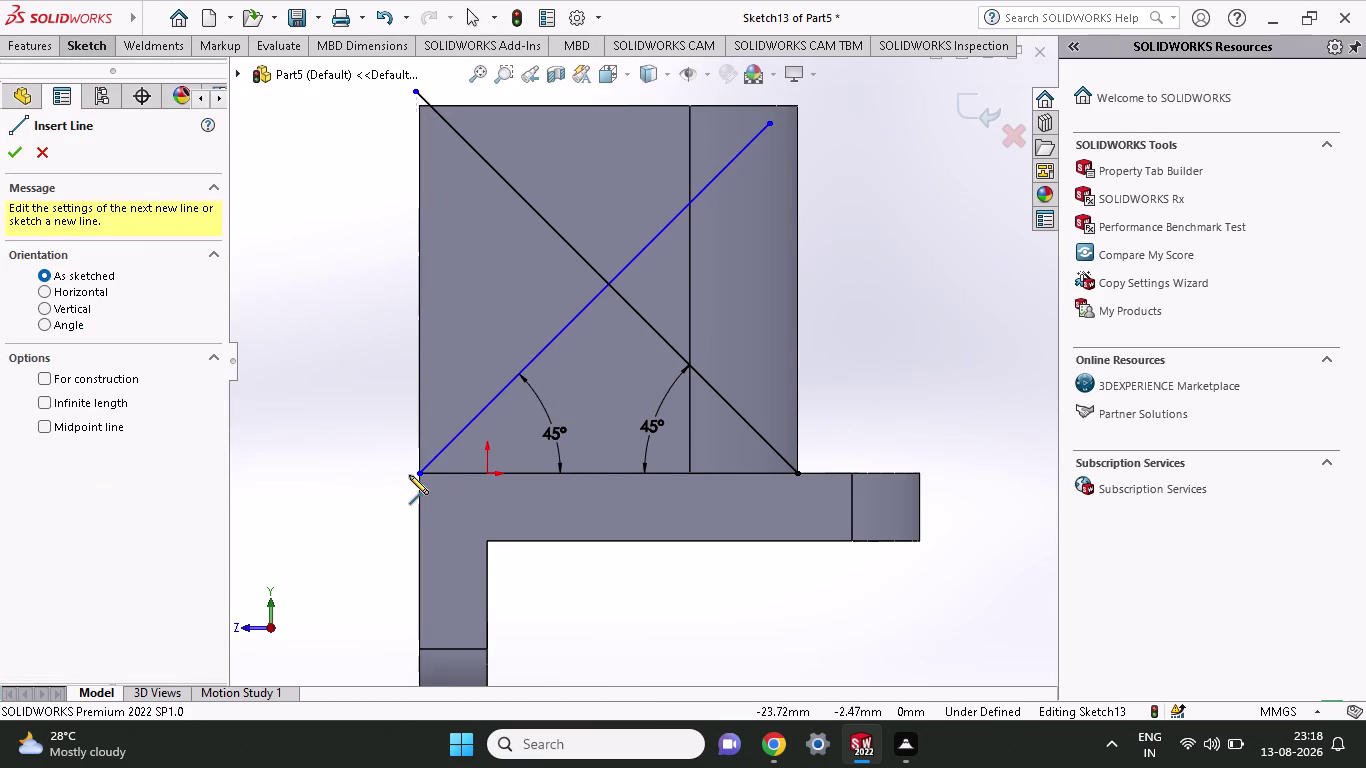
click(419, 475)
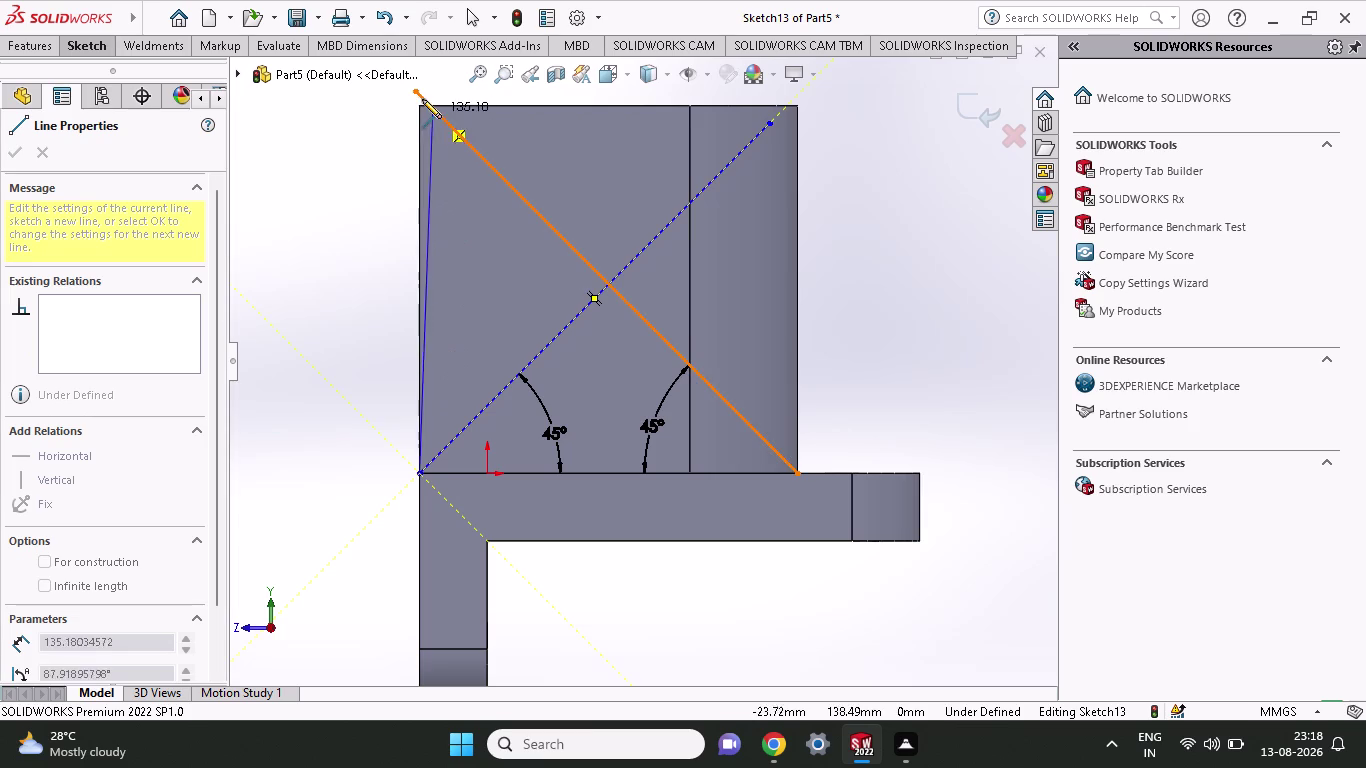
click(422, 104)
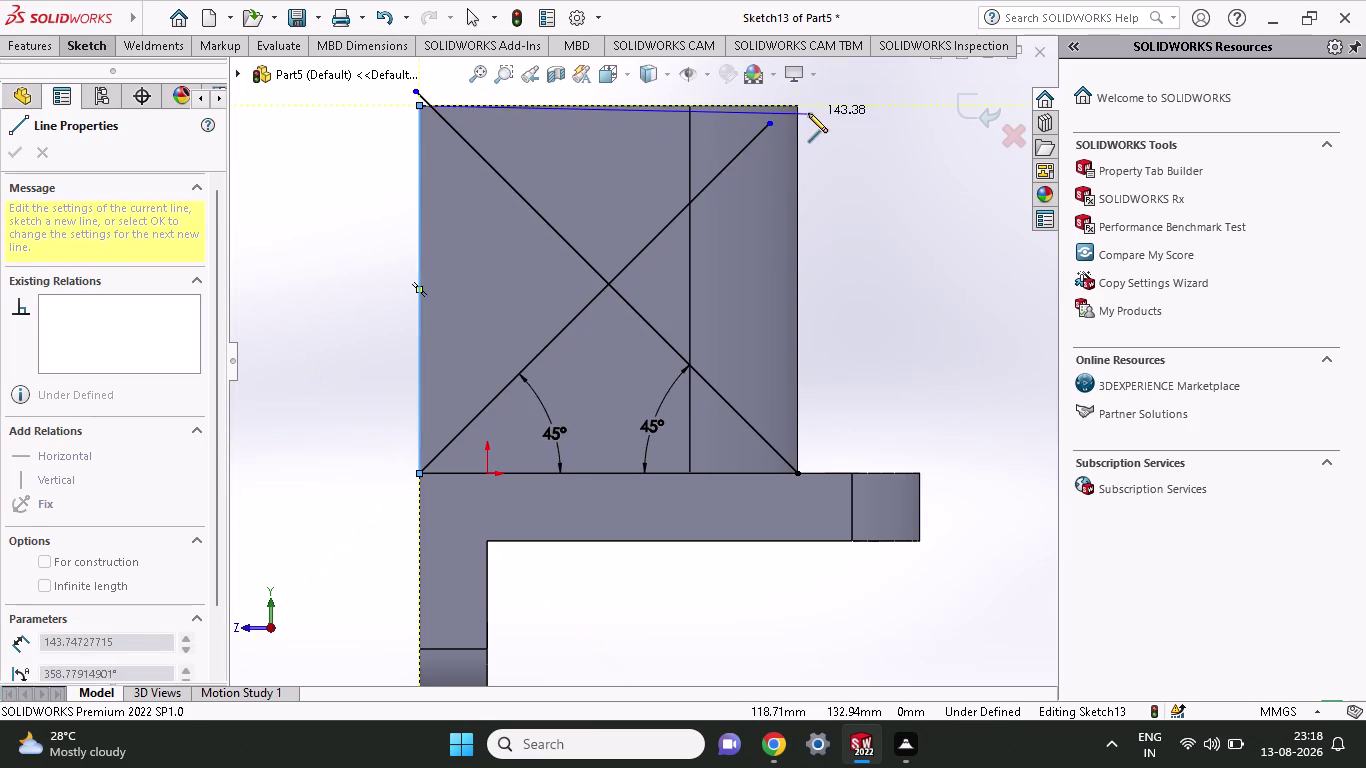
click(797, 108)
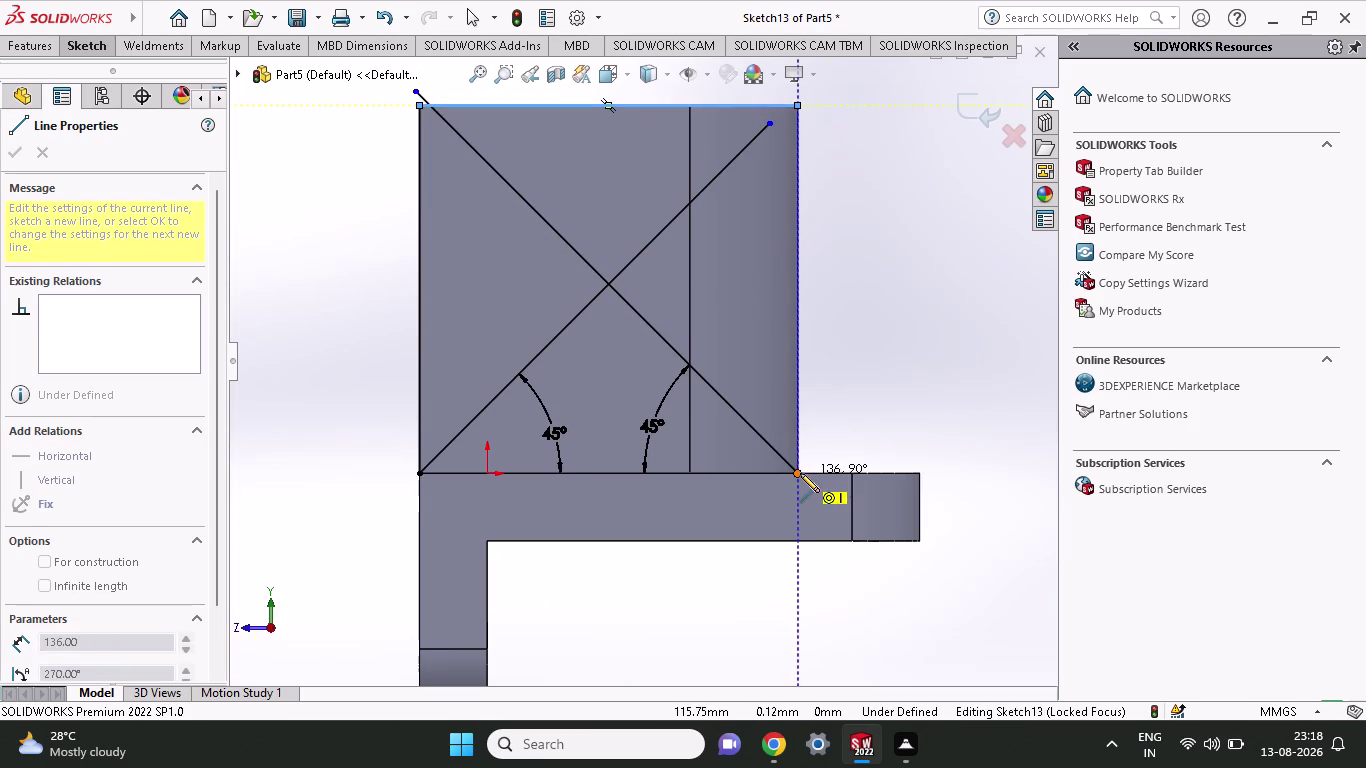
click(800, 473)
right_click(867, 271)
click(889, 290)
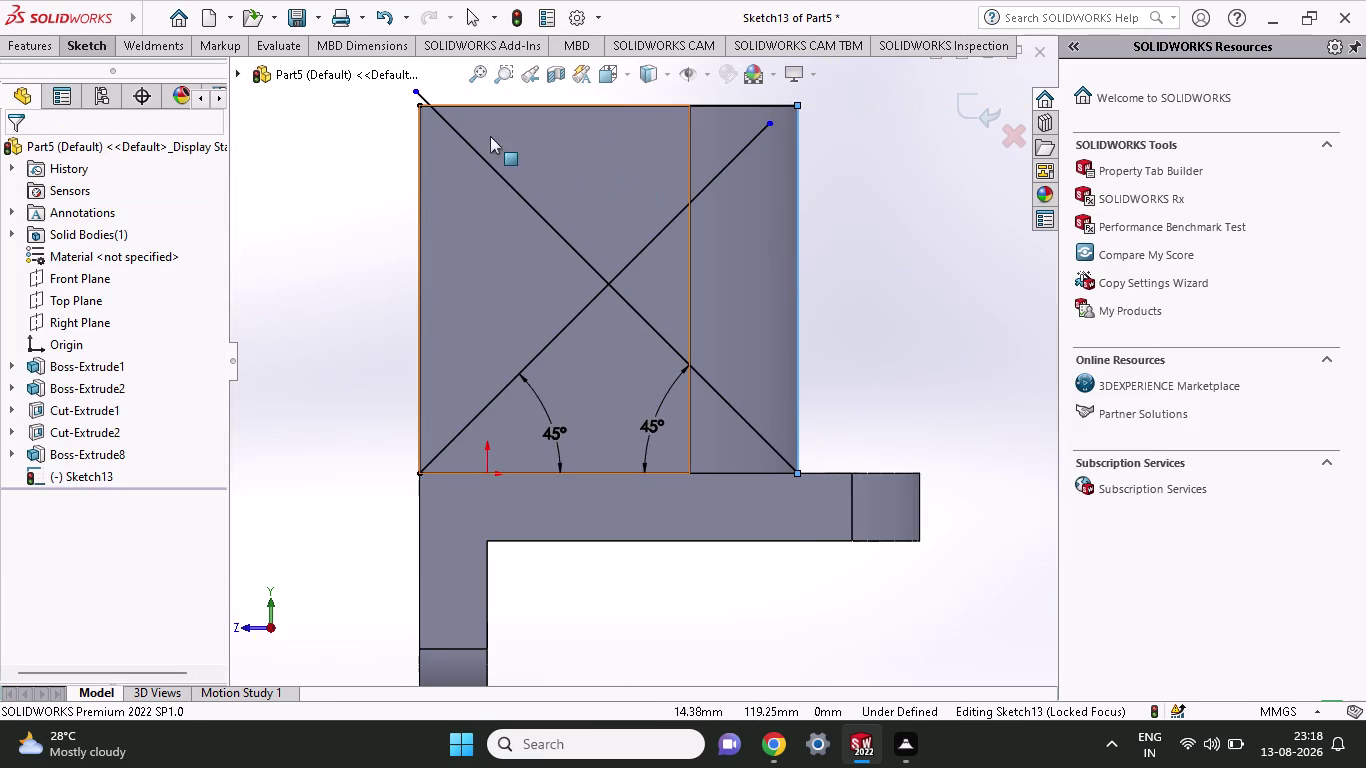
click(94, 52)
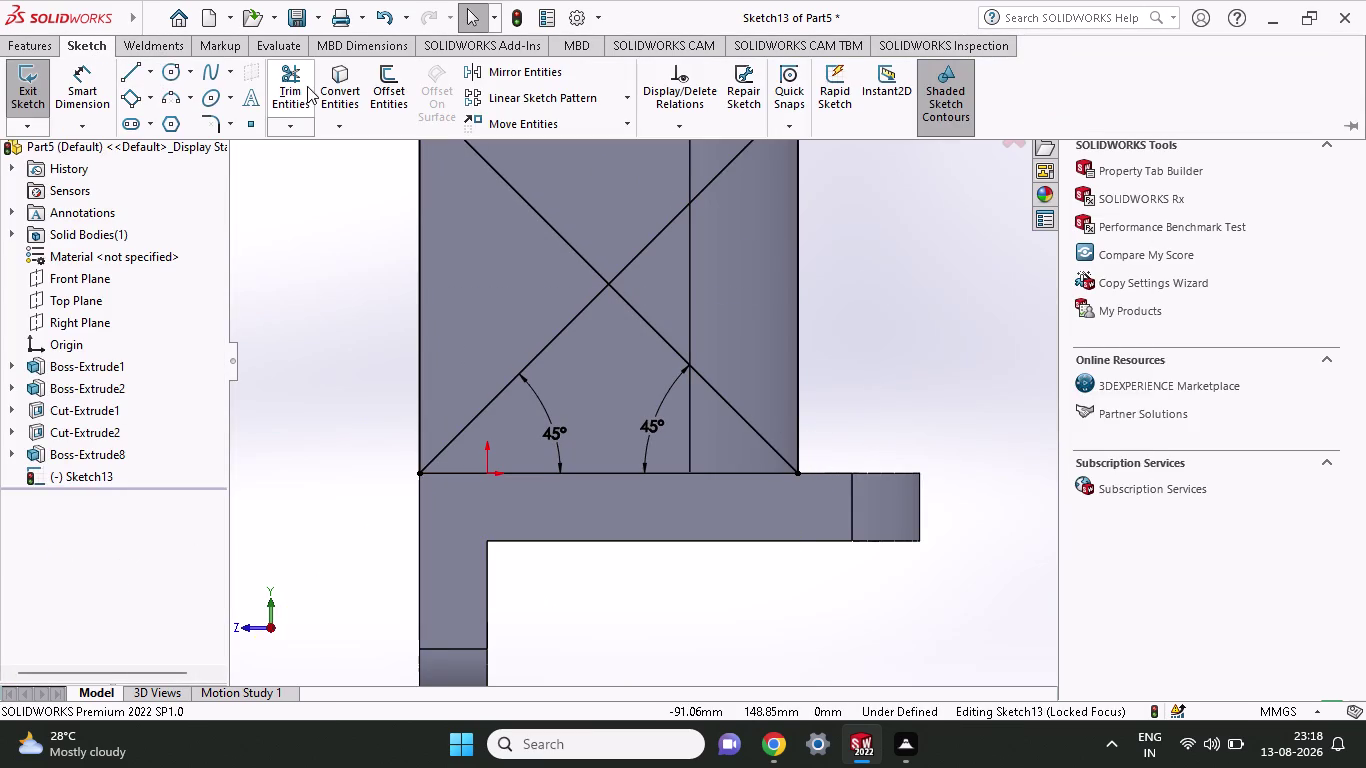
Trim the upper parts of both diagonals and the top-left corner stub.
click(288, 84)
click(527, 204)
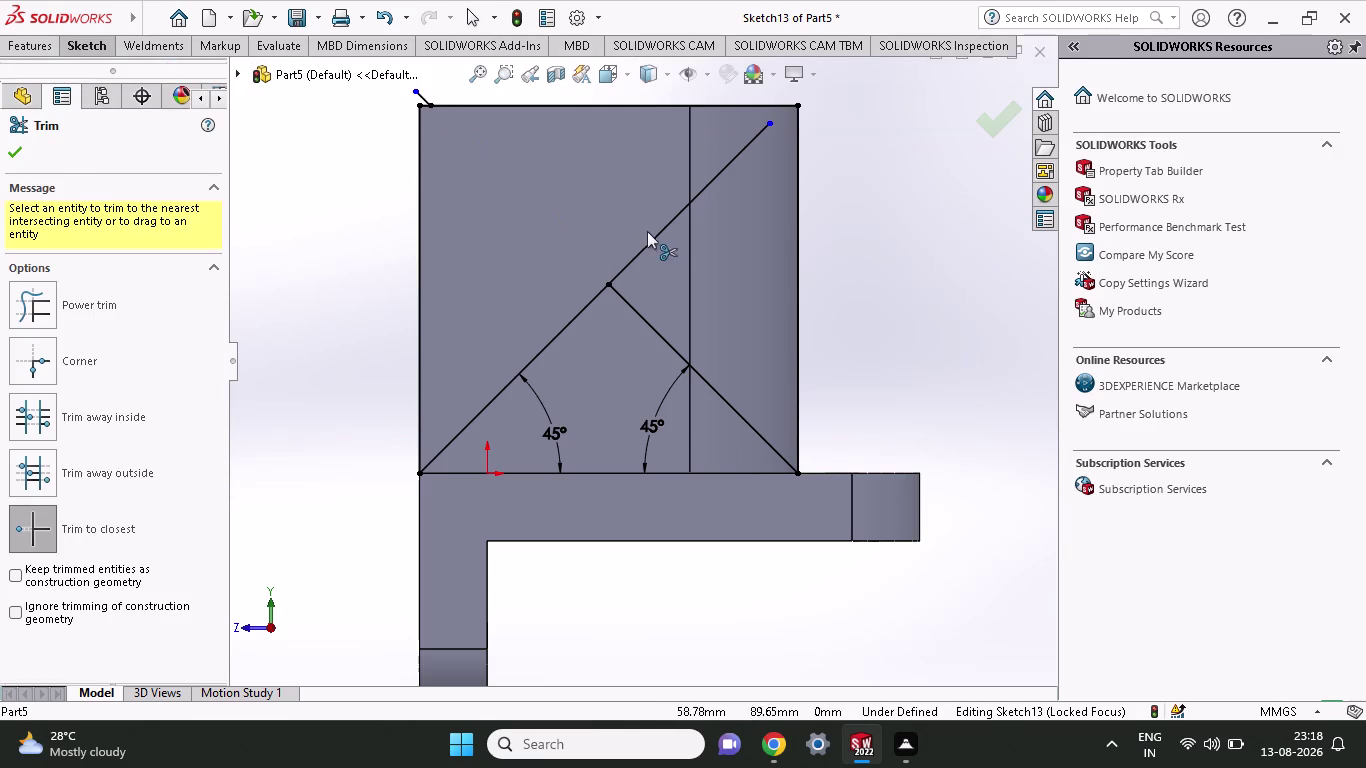
click(673, 229)
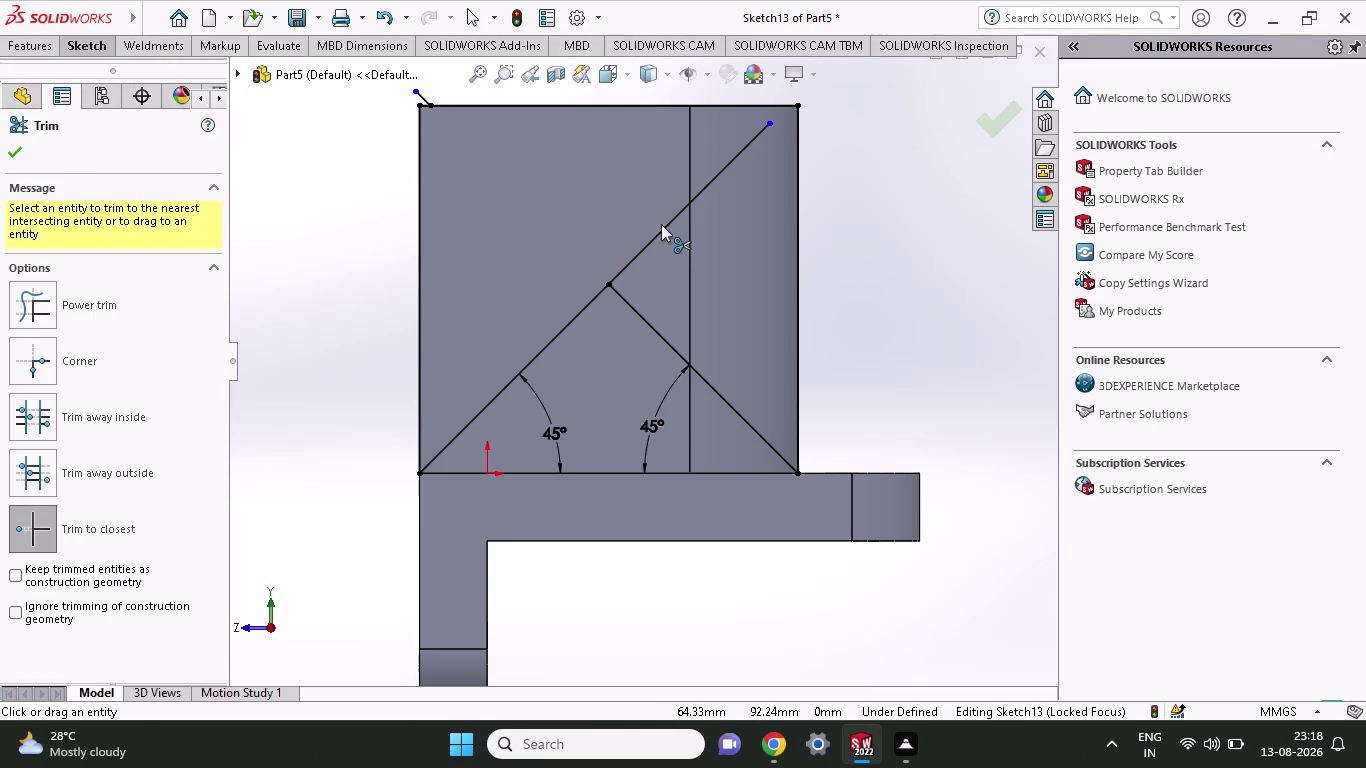
click(661, 224)
click(660, 229)
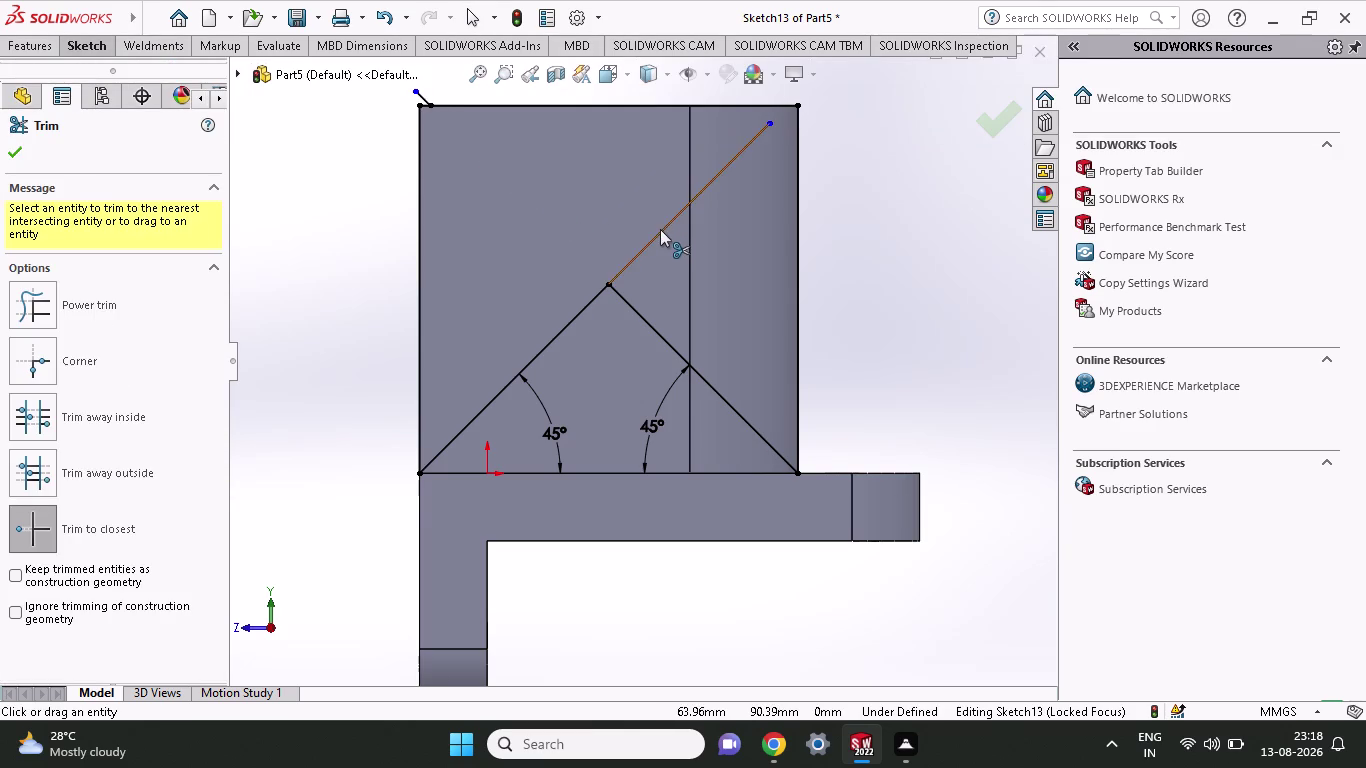
click(420, 94)
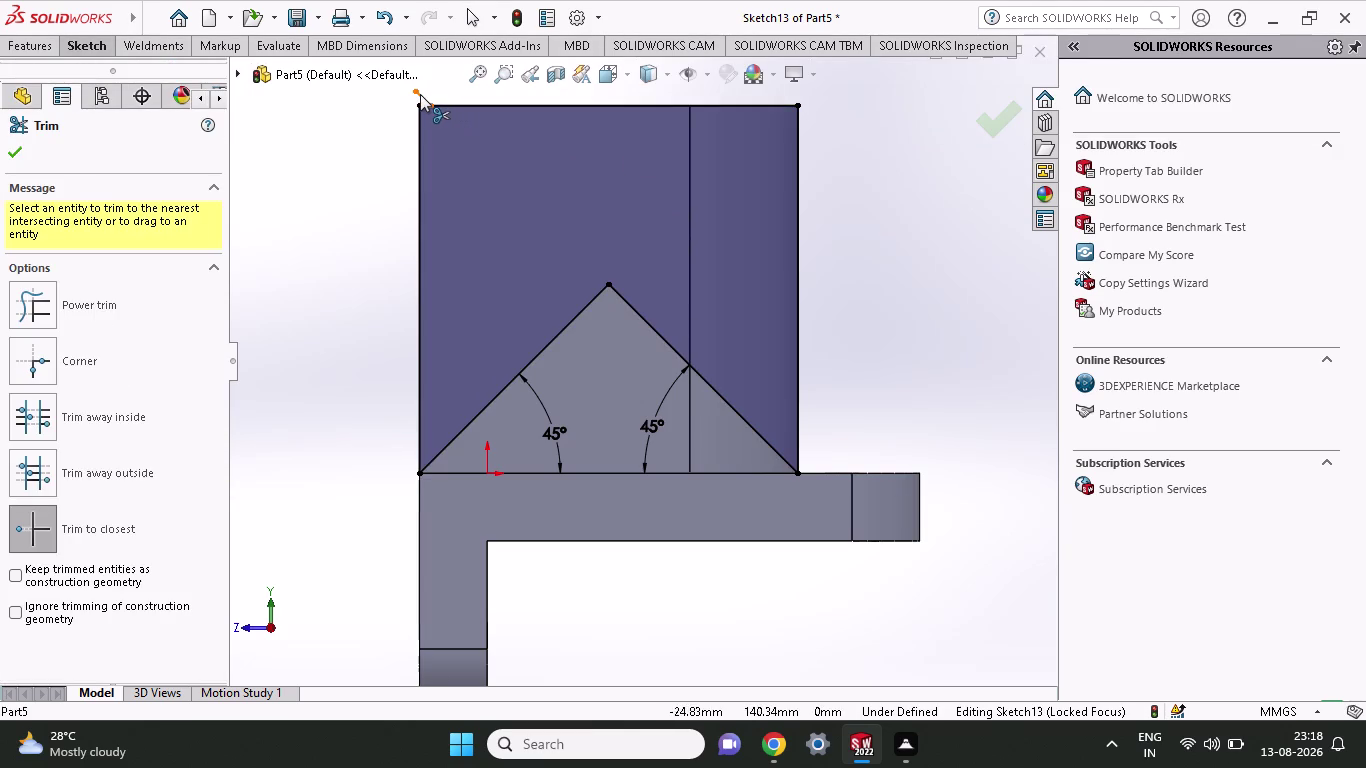
Preview an extruded cut from the sketch, then cancel it.
click(38, 43)
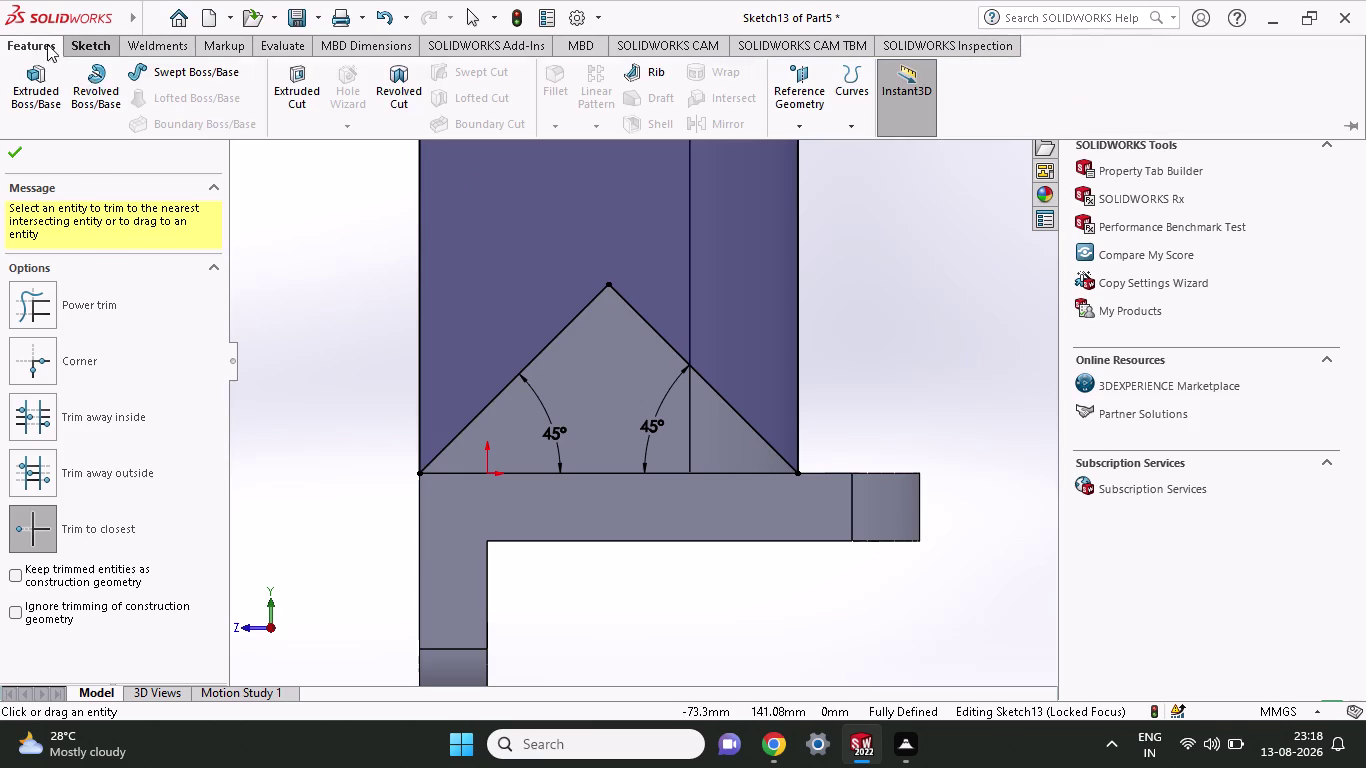
click(288, 91)
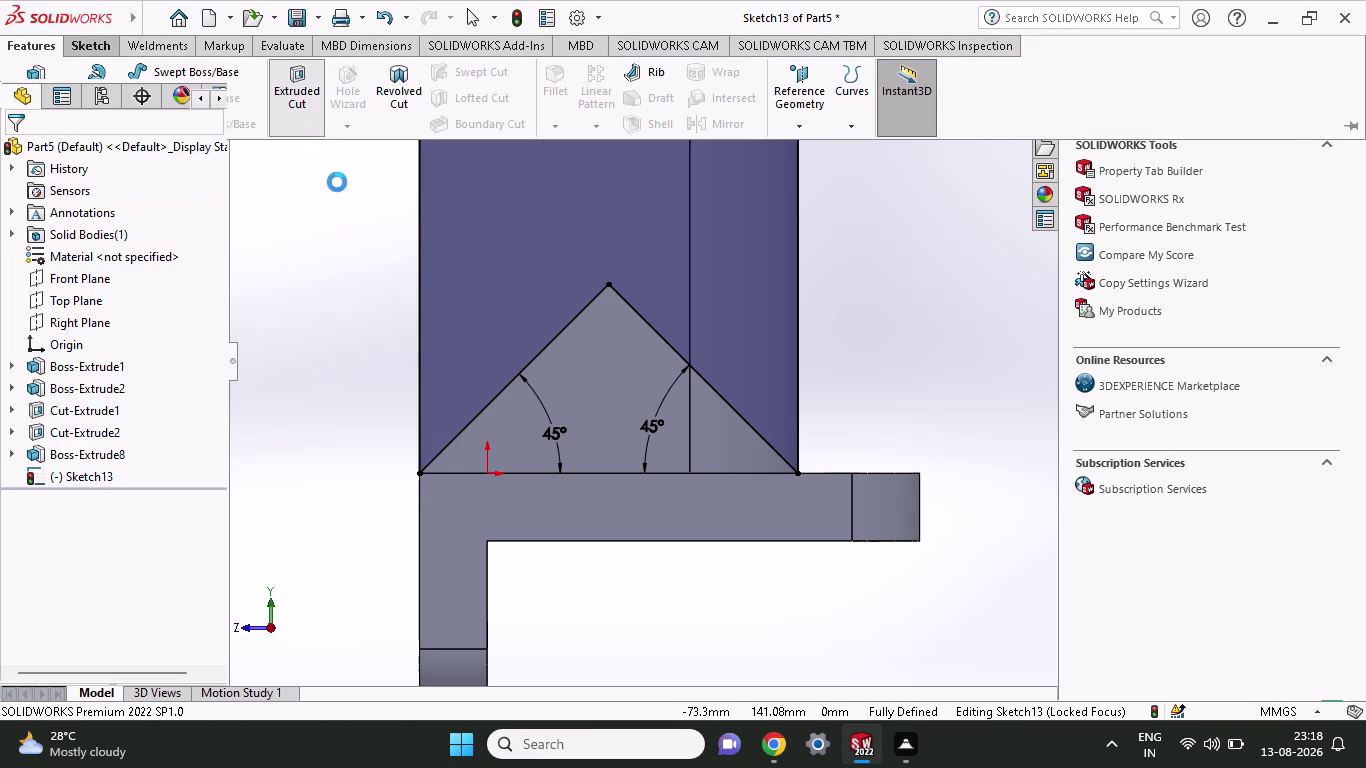
middle_drag(356, 279, 377, 332)
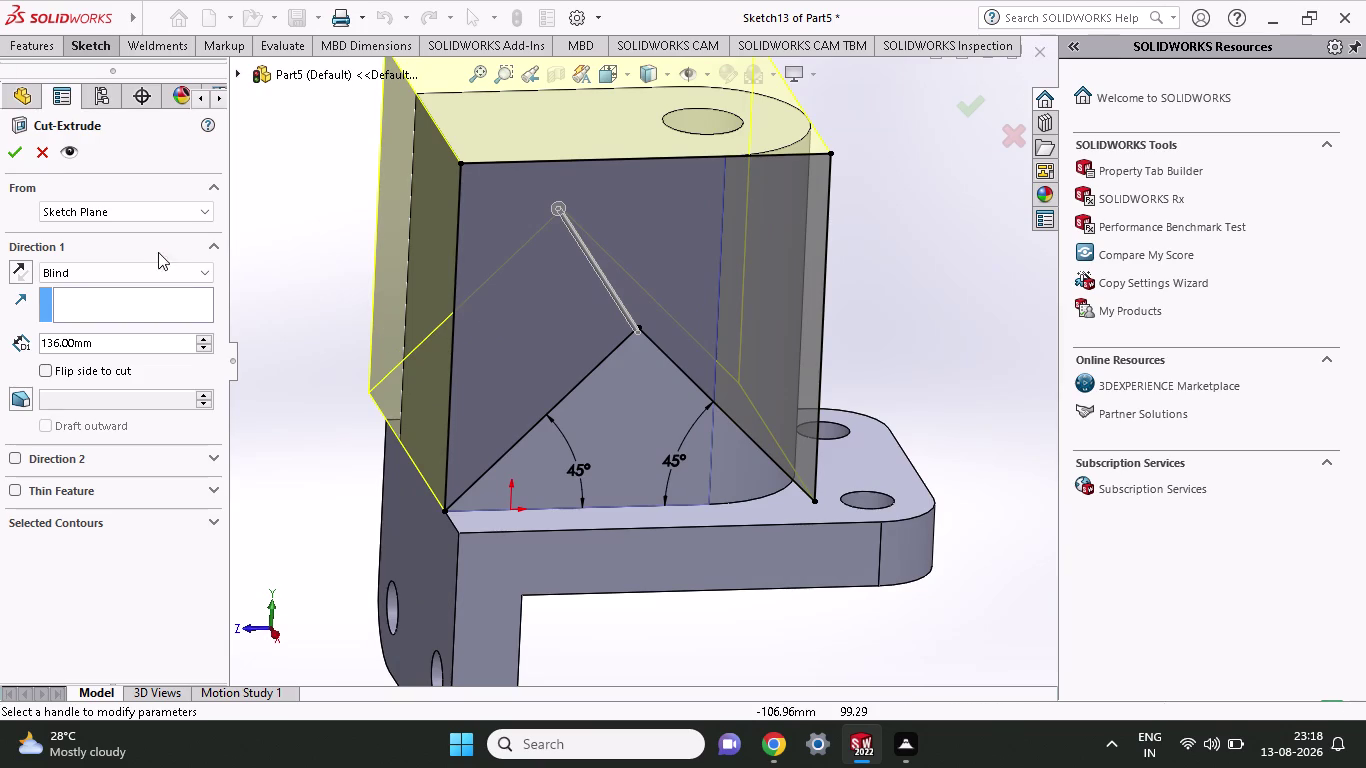
click(39, 162)
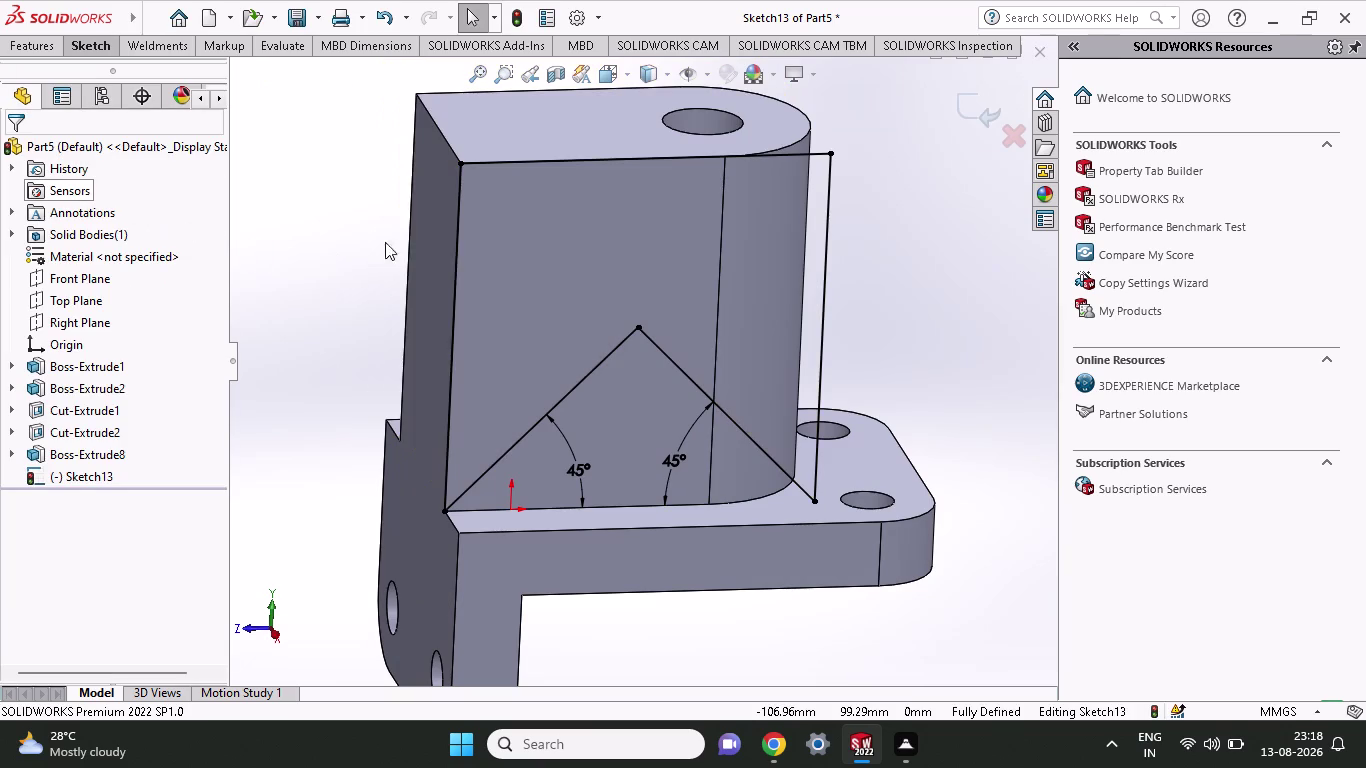
click(84, 47)
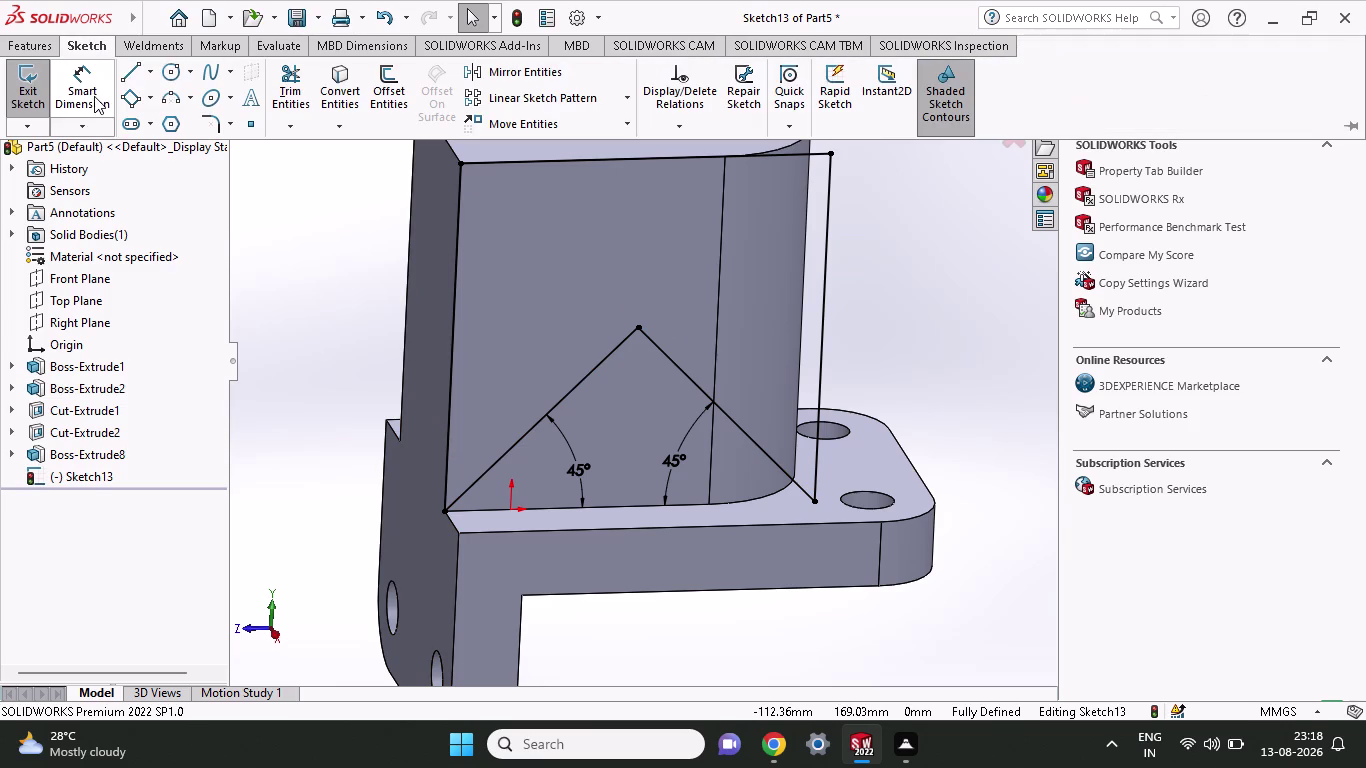
Draw a diagonal line from the face's lower-left to its upper-right corner.
click(129, 68)
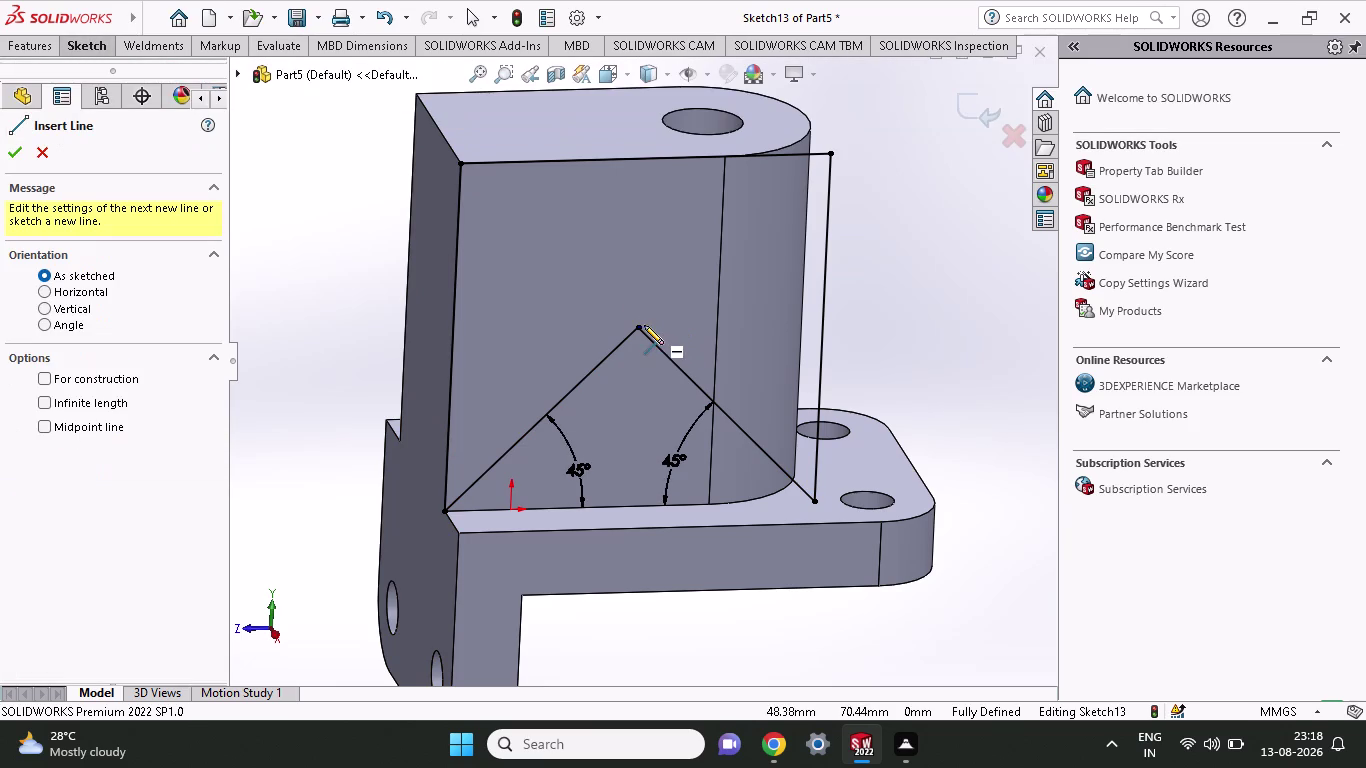
click(641, 325)
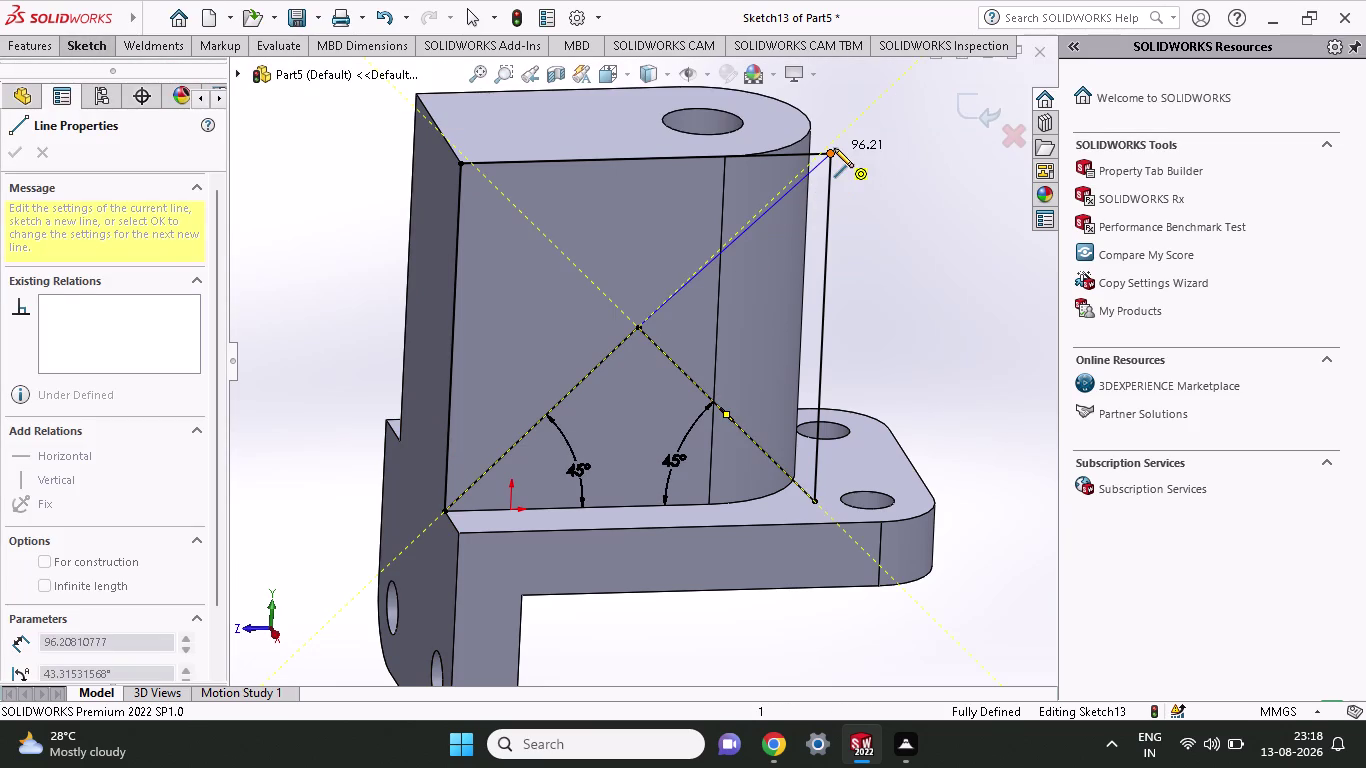
right_click(837, 166)
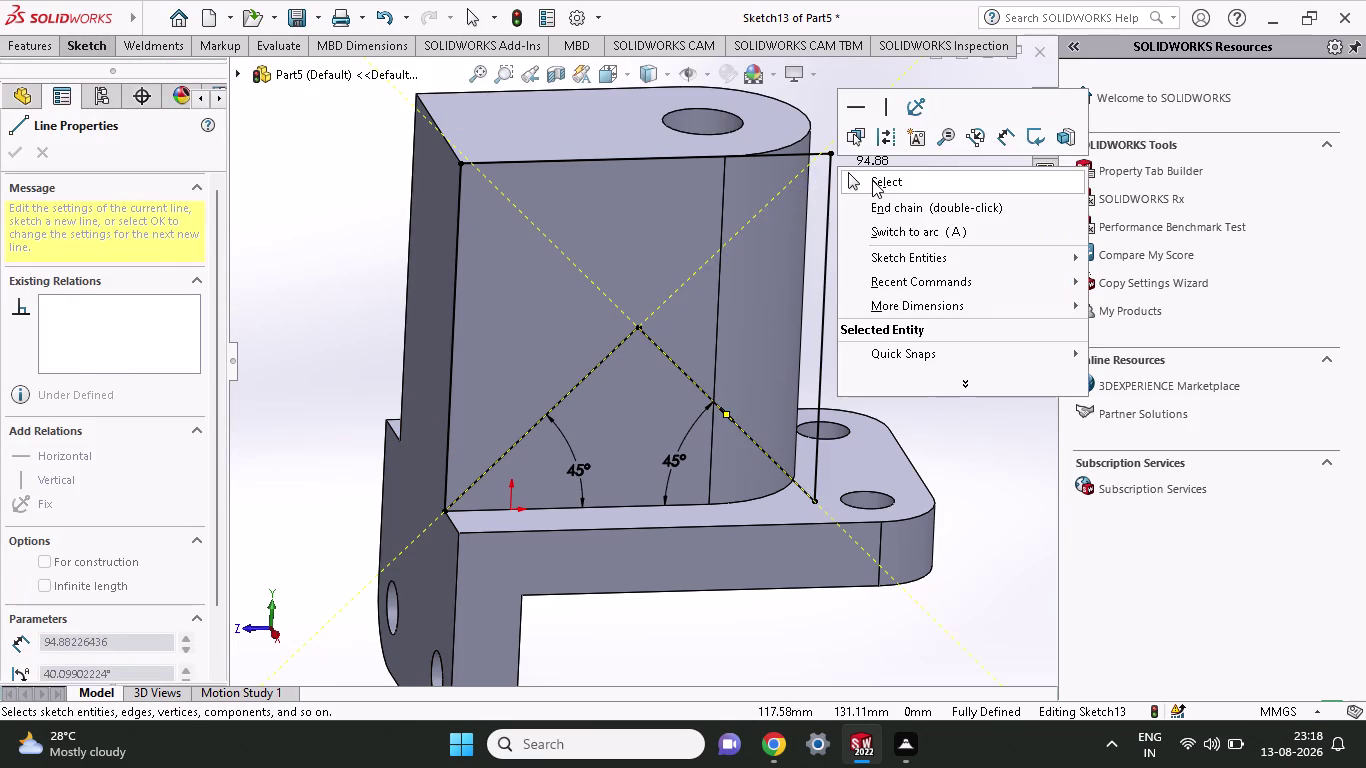
click(872, 180)
middle_drag(810, 263, 780, 229)
click(97, 35)
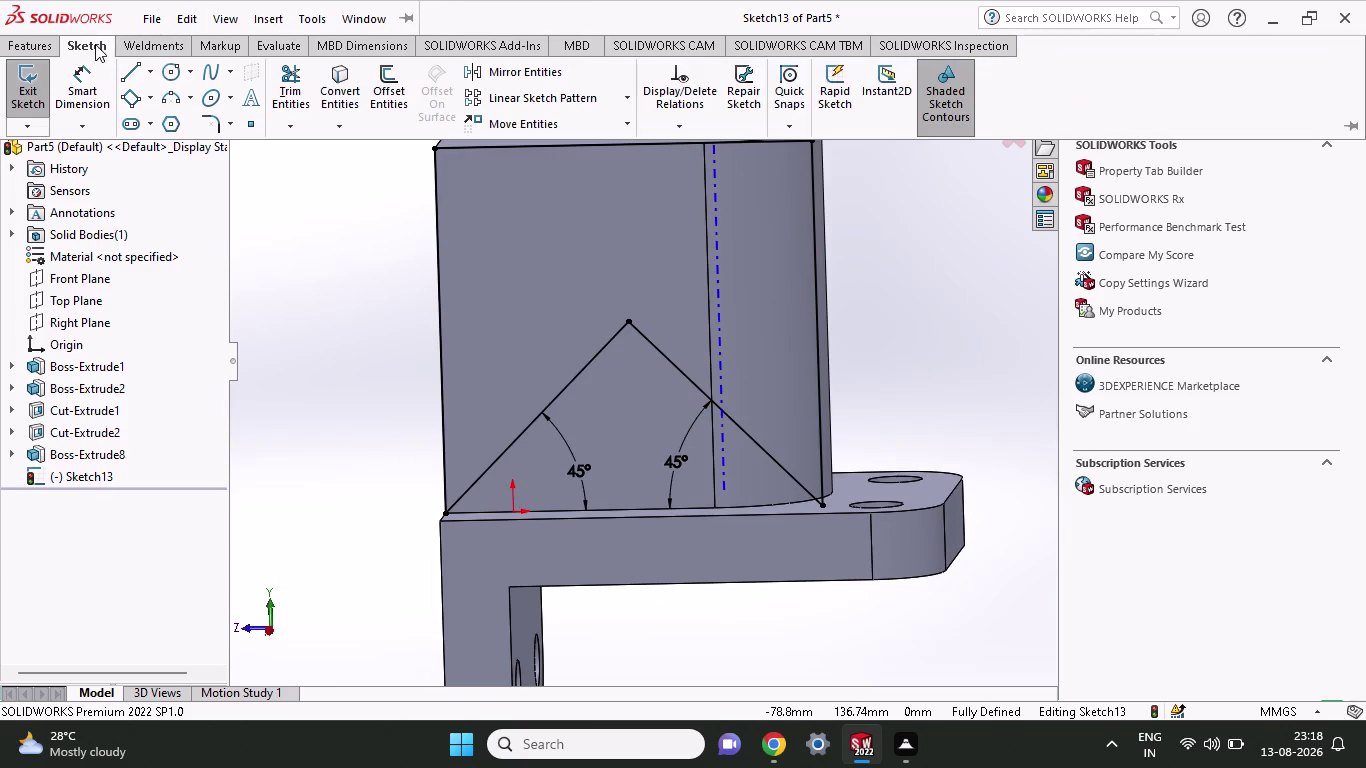
click(125, 67)
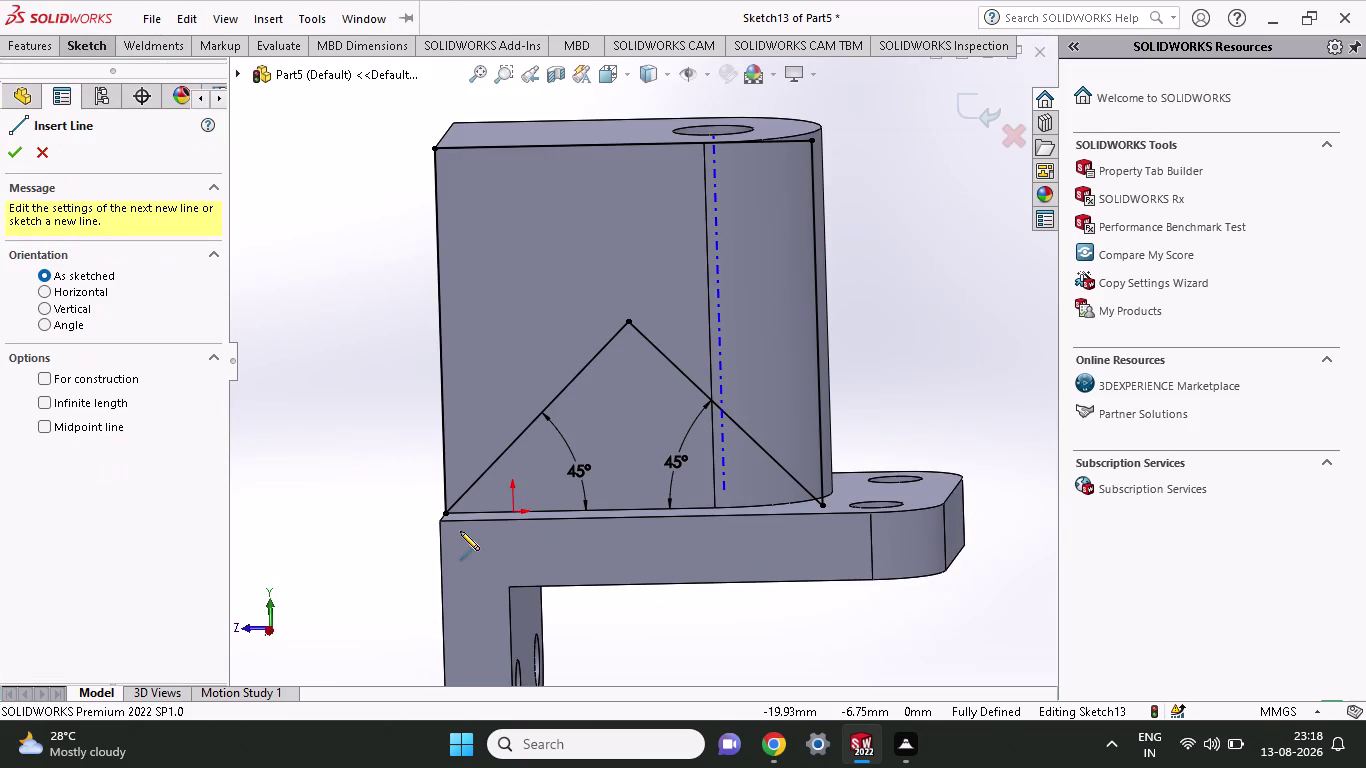
click(451, 518)
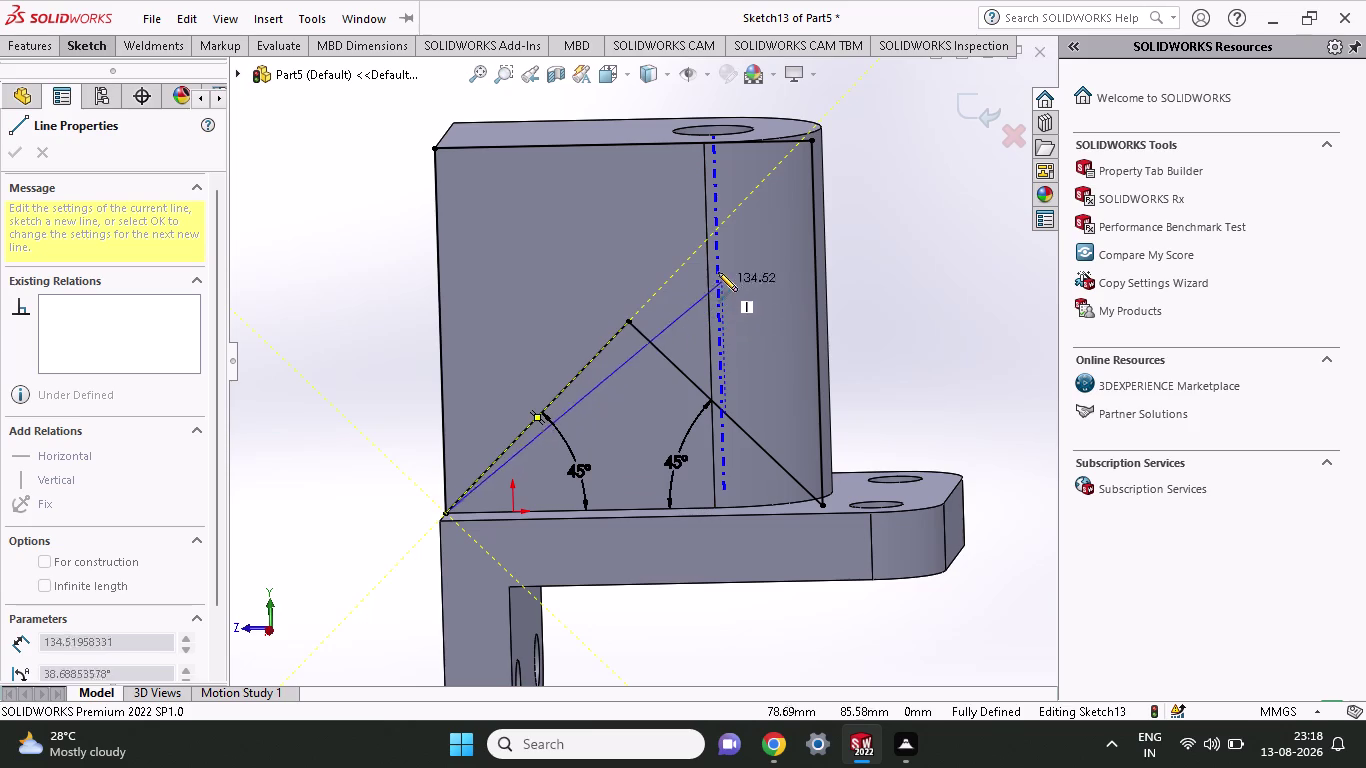
click(811, 140)
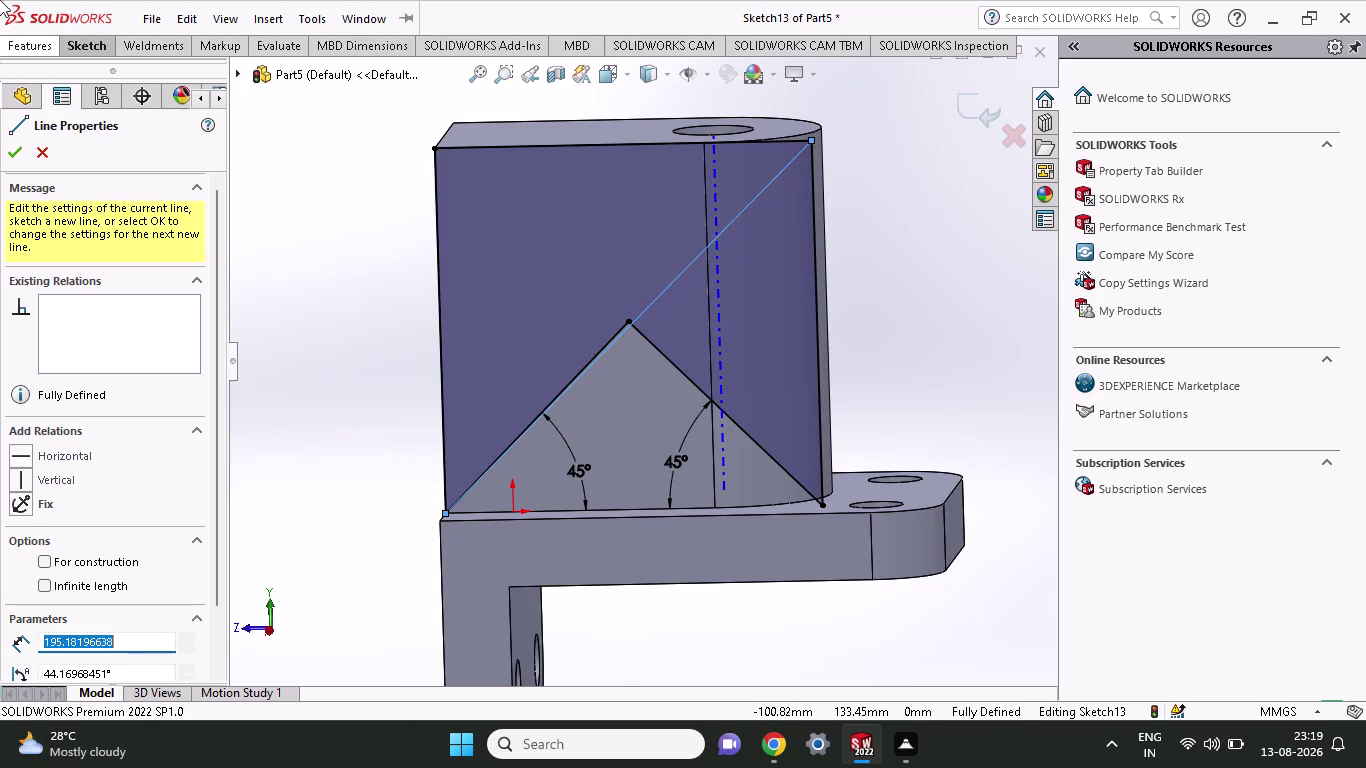
click(93, 44)
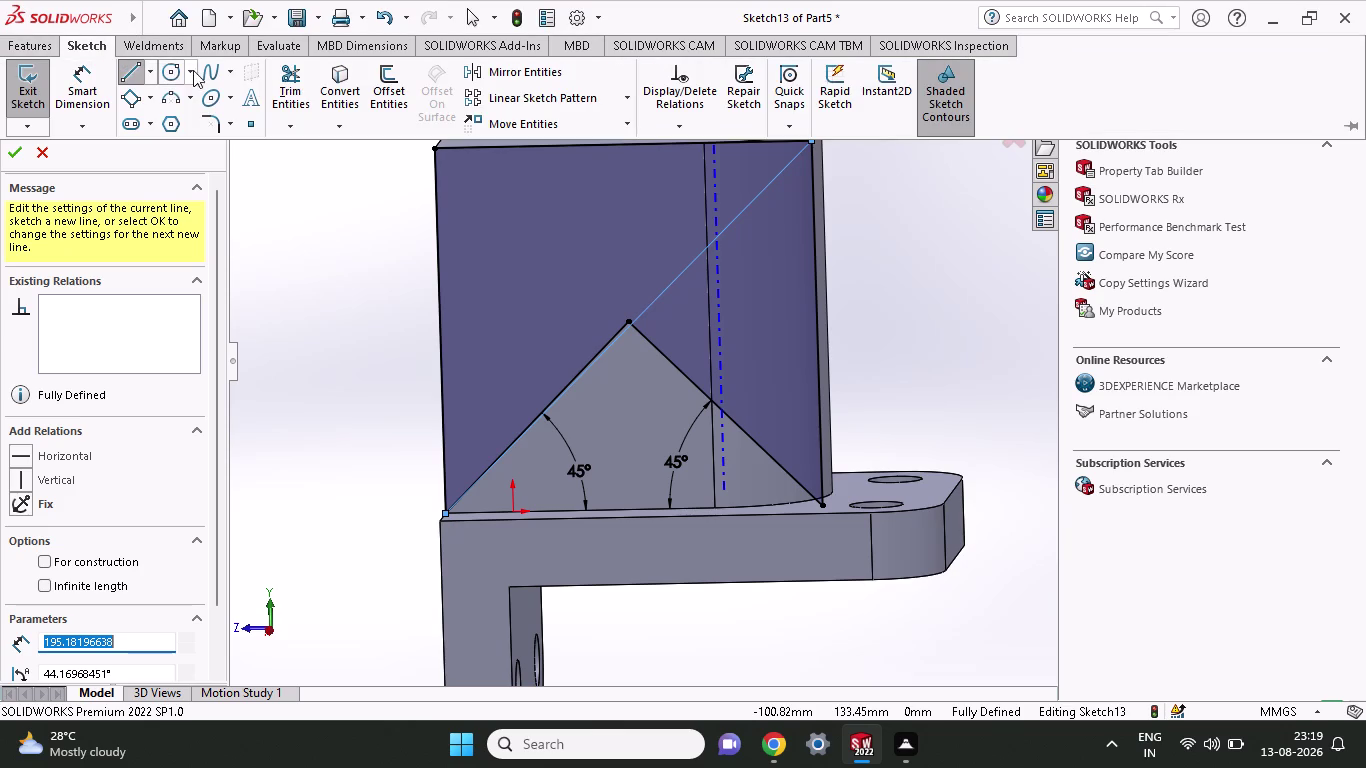
Trim away the leftover segments of both old 45° lines.
click(297, 84)
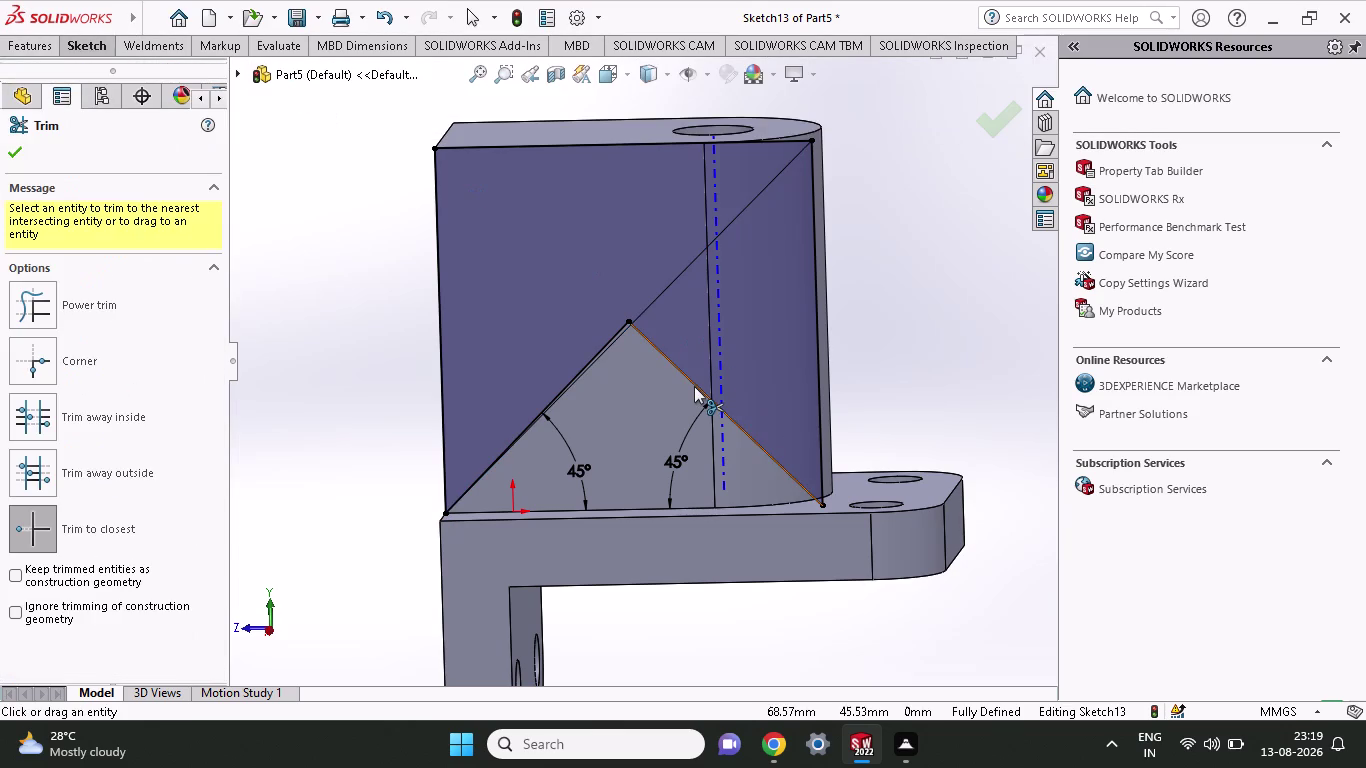
click(694, 384)
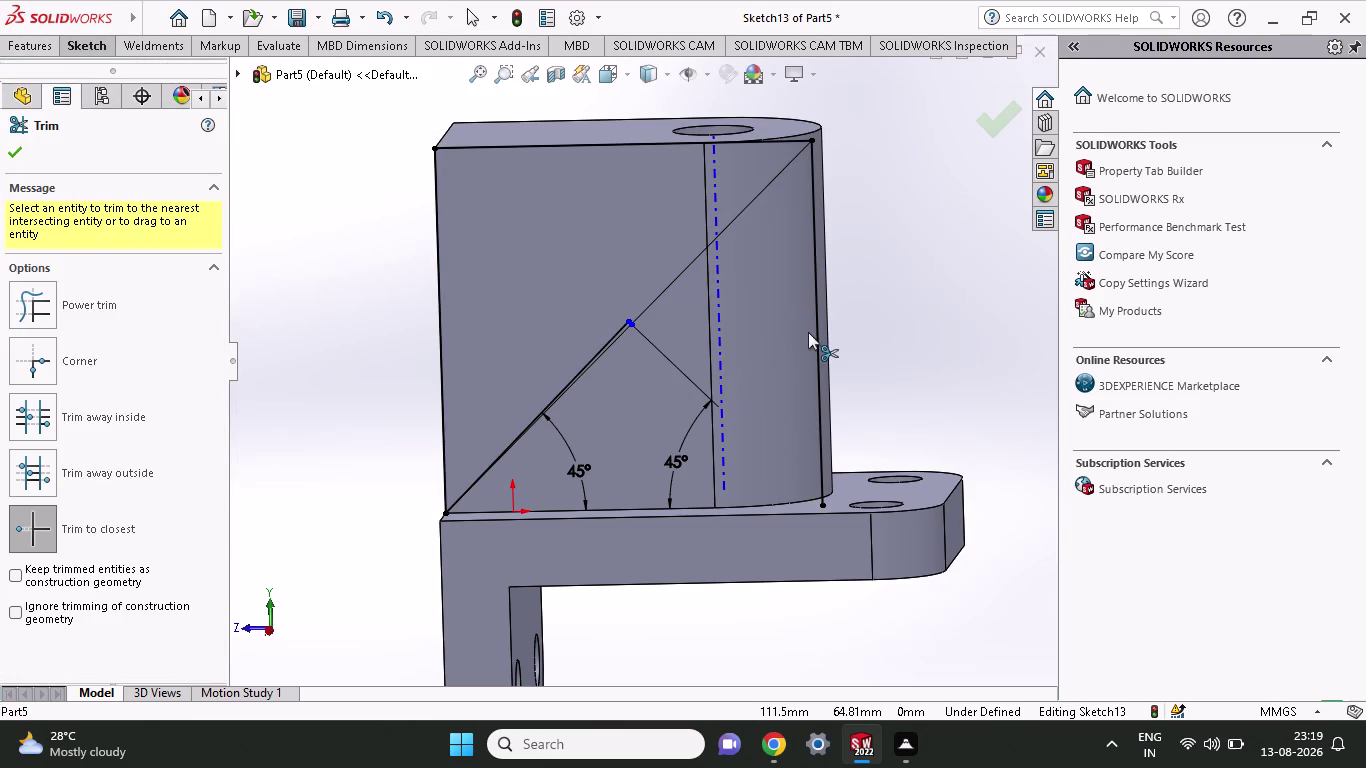
click(668, 357)
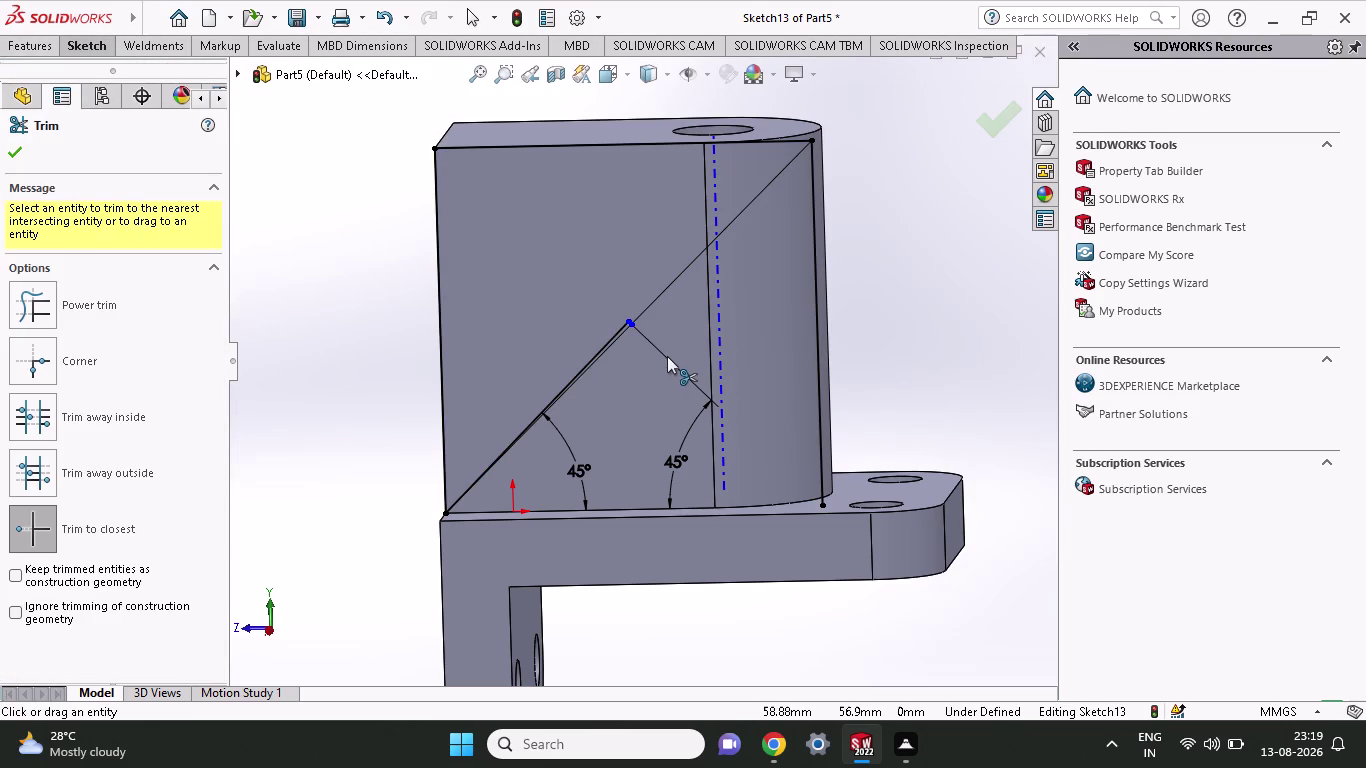
click(667, 356)
click(642, 336)
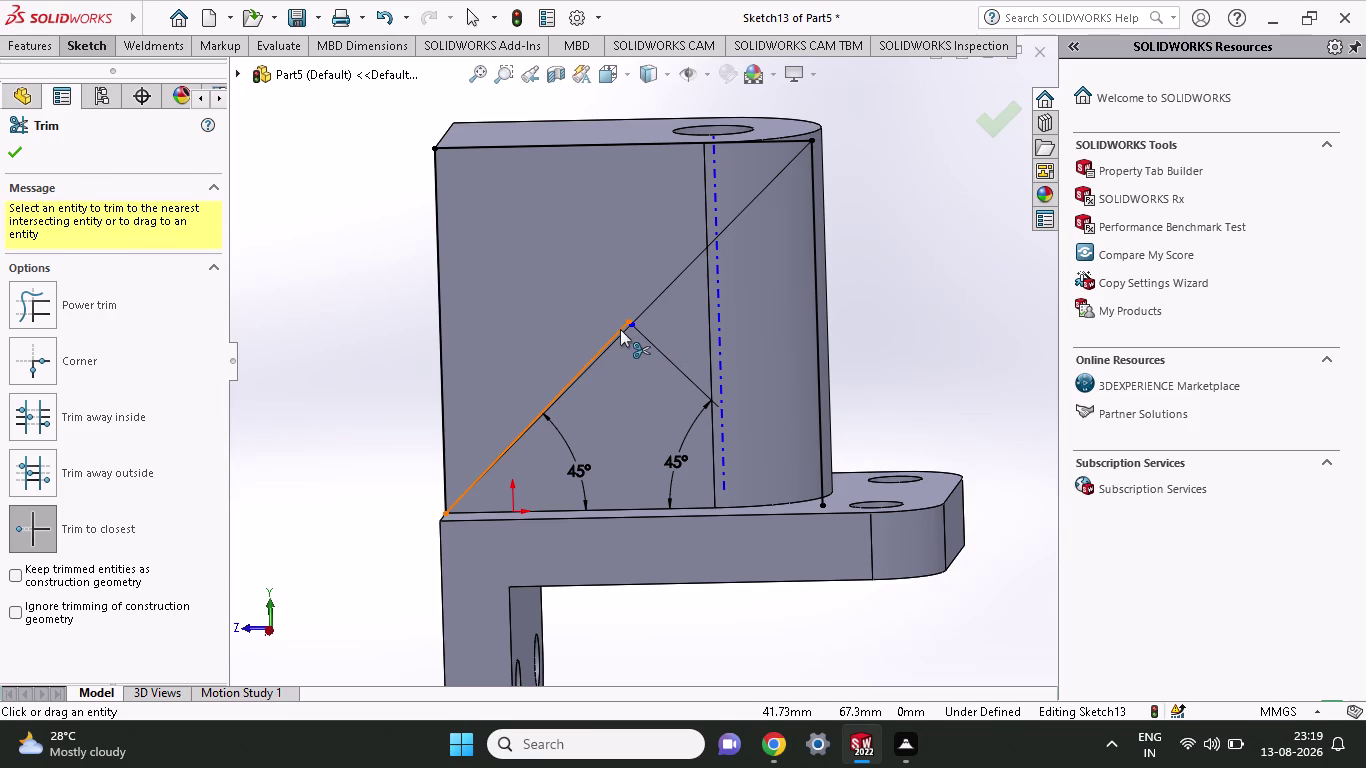
click(620, 329)
middle_drag(956, 270, 984, 246)
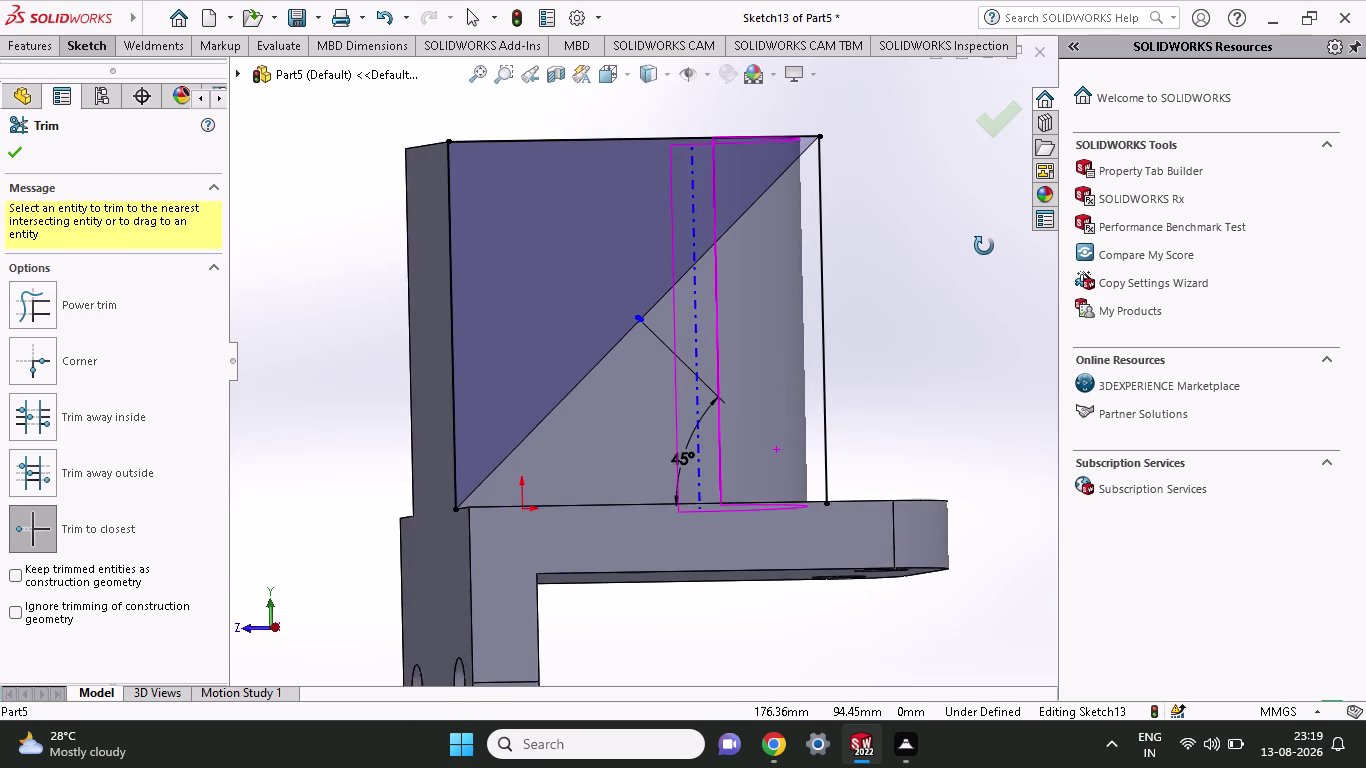
middle_drag(984, 246, 965, 260)
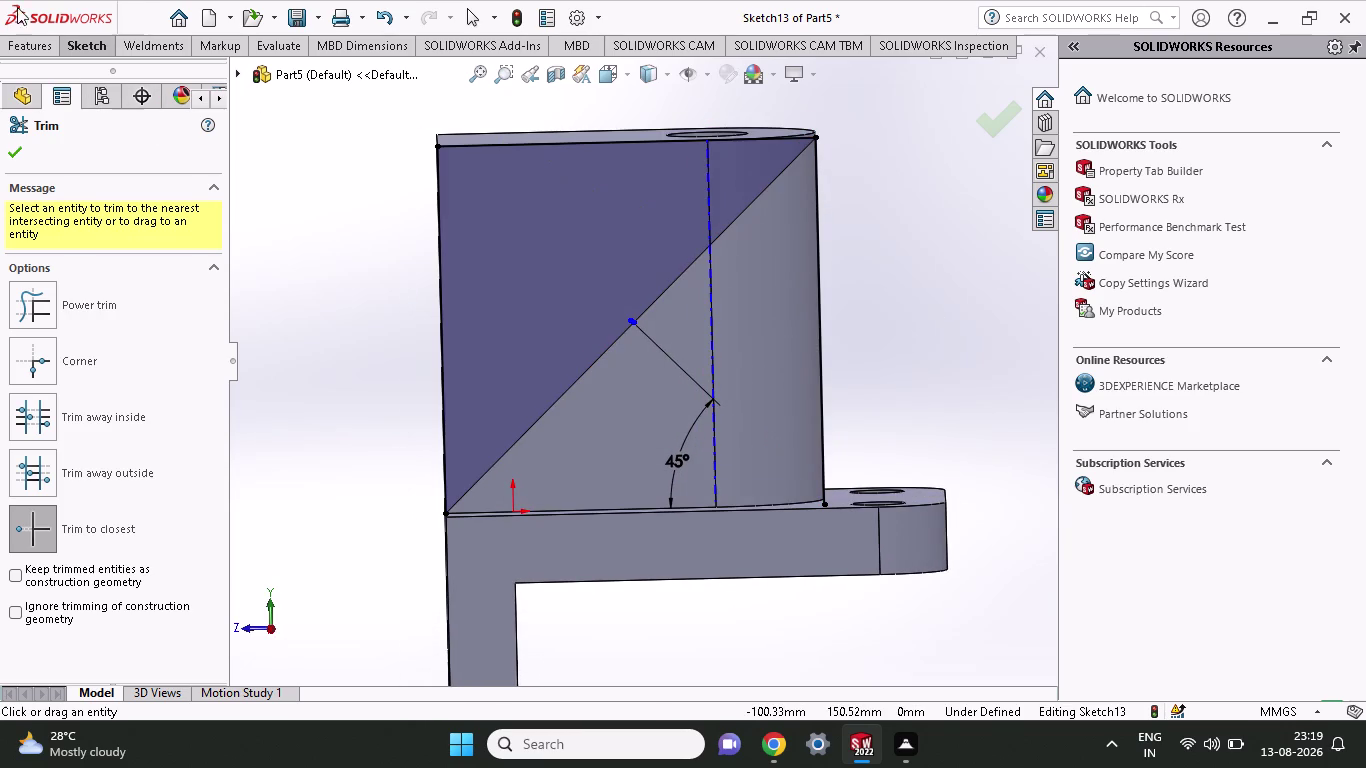
click(25, 41)
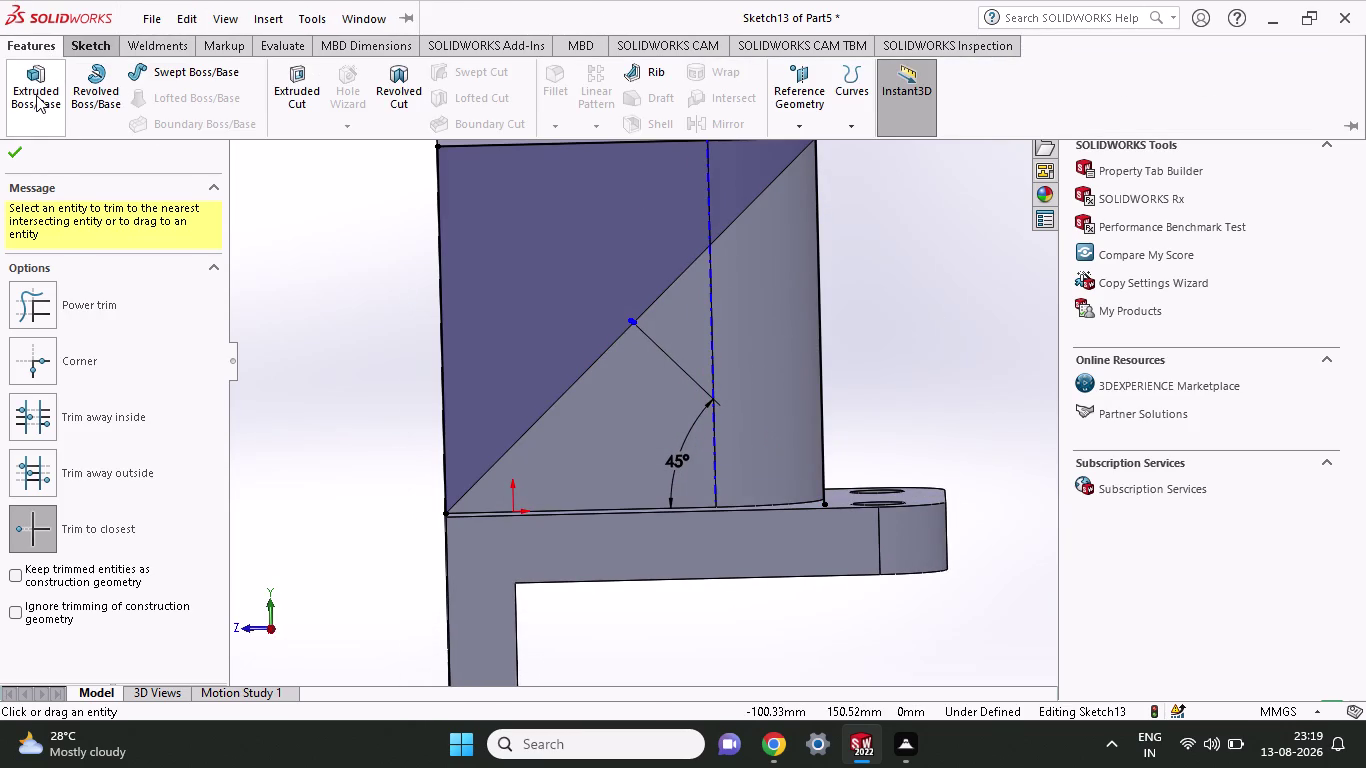
Extrude-cut both sketch regions above the diagonal, Blind 136 mm.
click(309, 94)
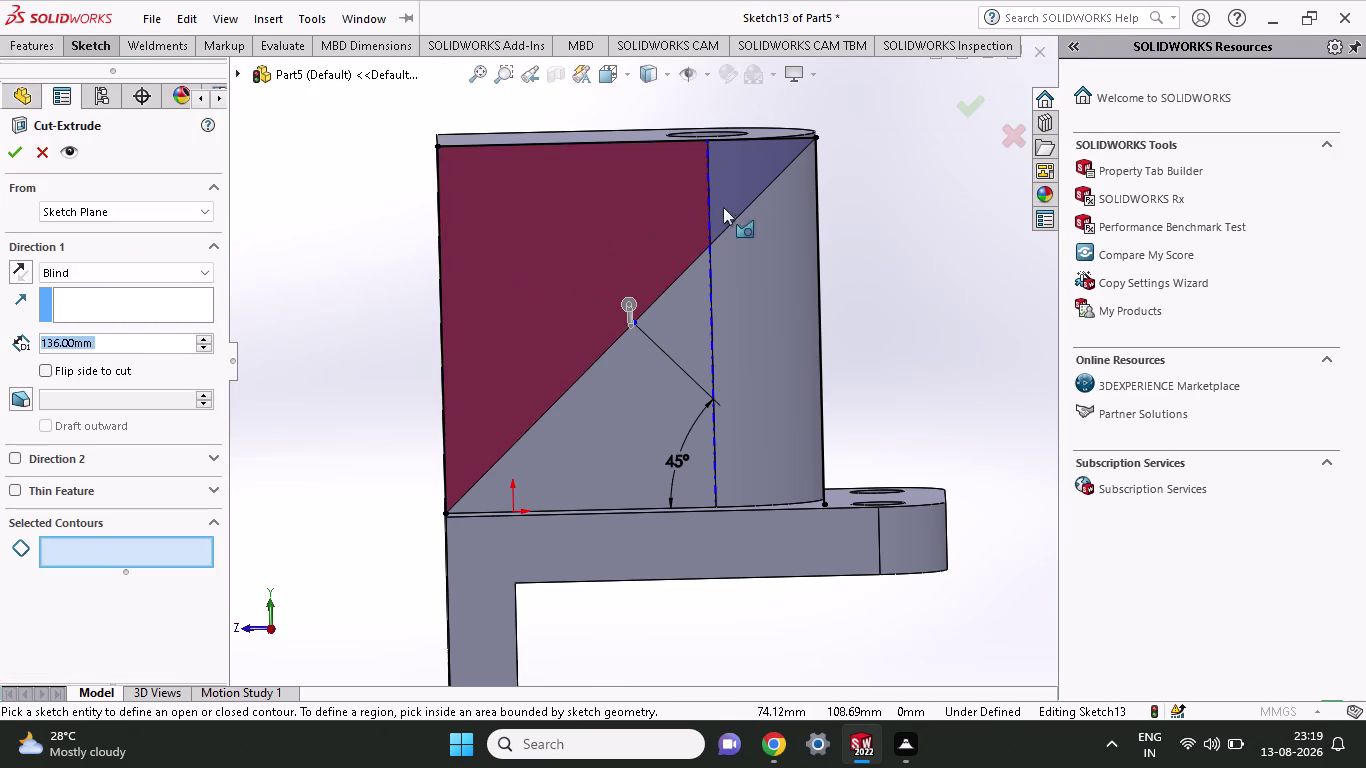
click(738, 192)
click(640, 203)
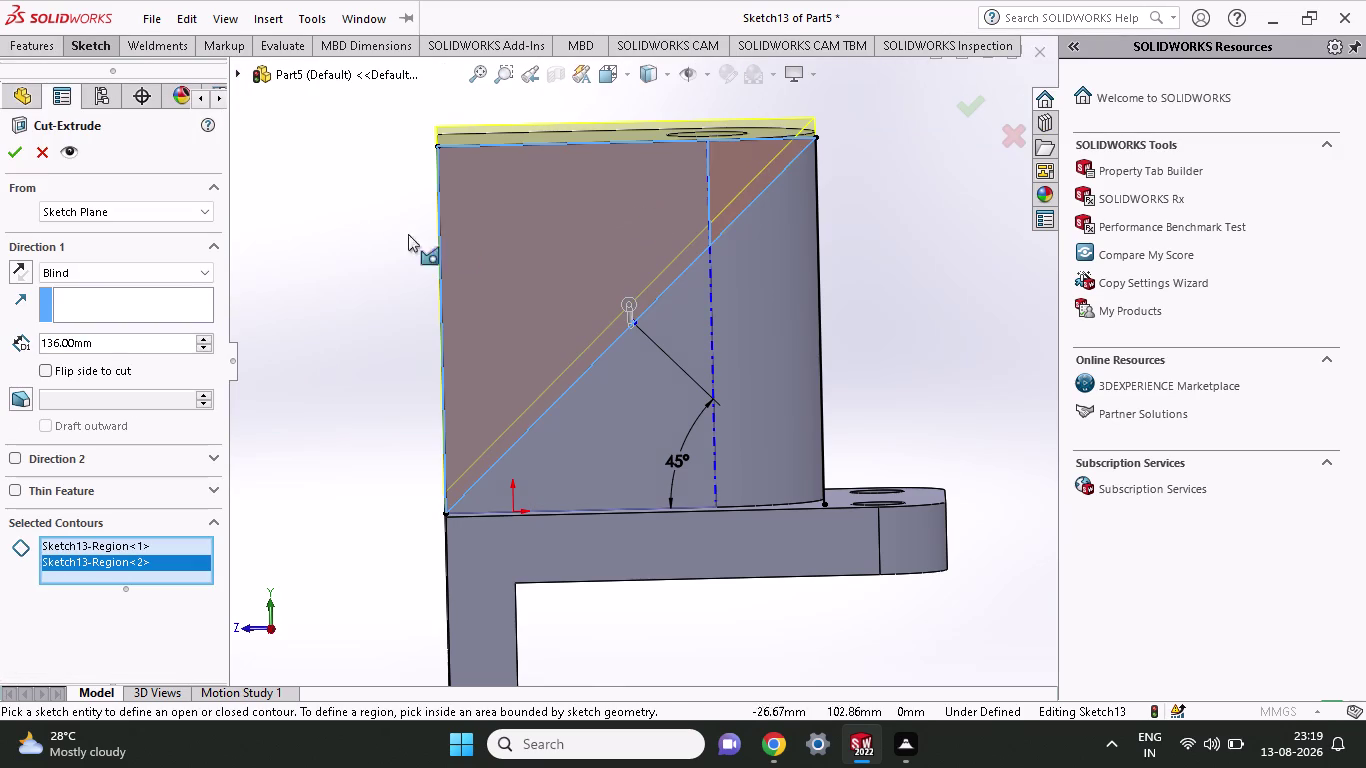
click(0, 154)
click(12, 153)
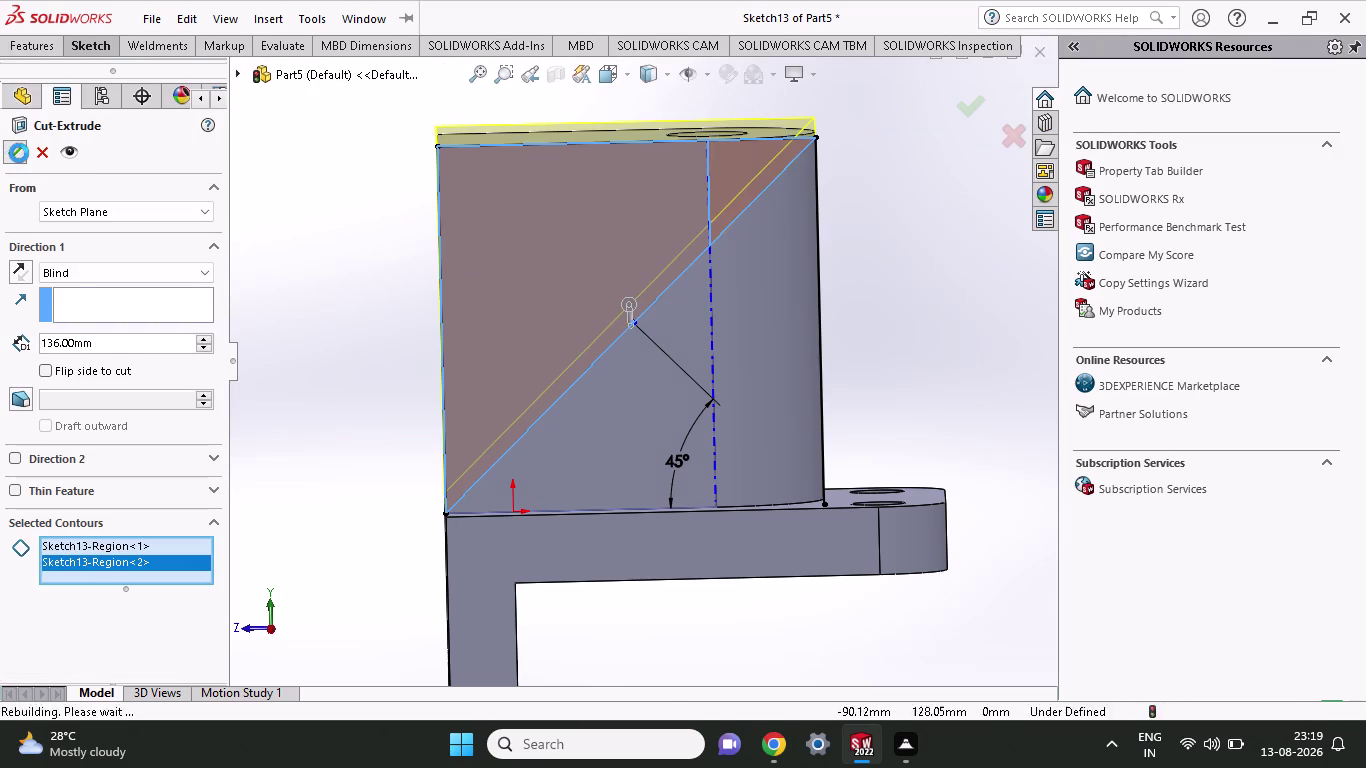
Orbit around the sloped upright and holed tab to inspect the cut, then select the upright's side face.
middle_drag(419, 307, 460, 344)
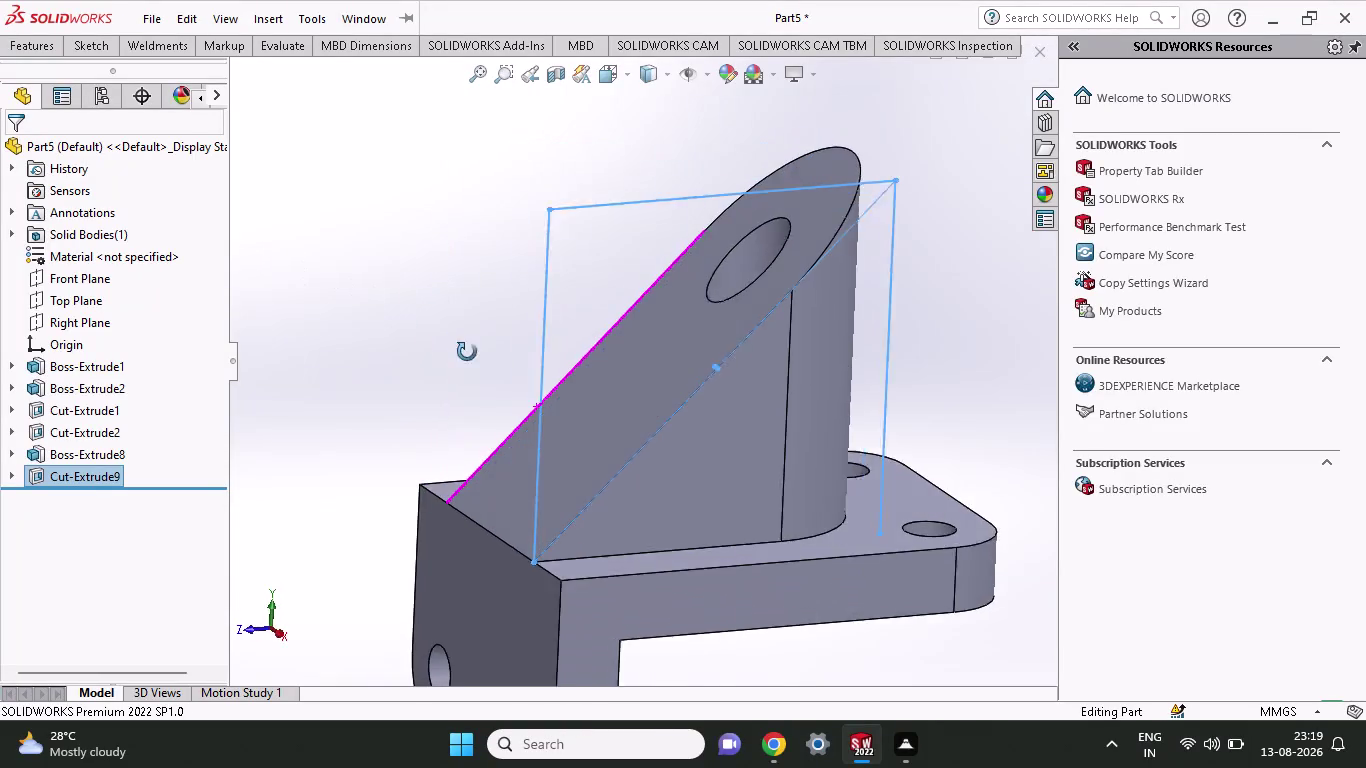
middle_drag(460, 344, 429, 349)
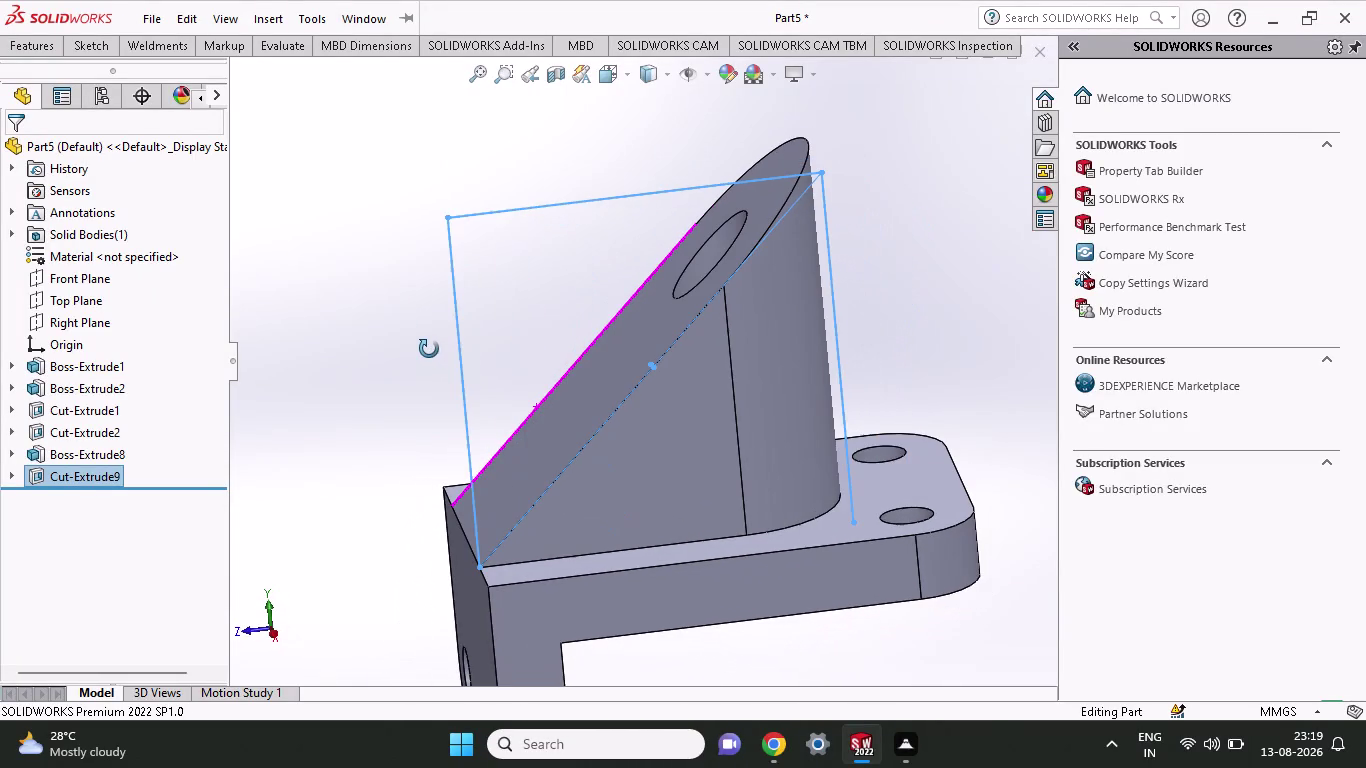
middle_drag(429, 349, 415, 330)
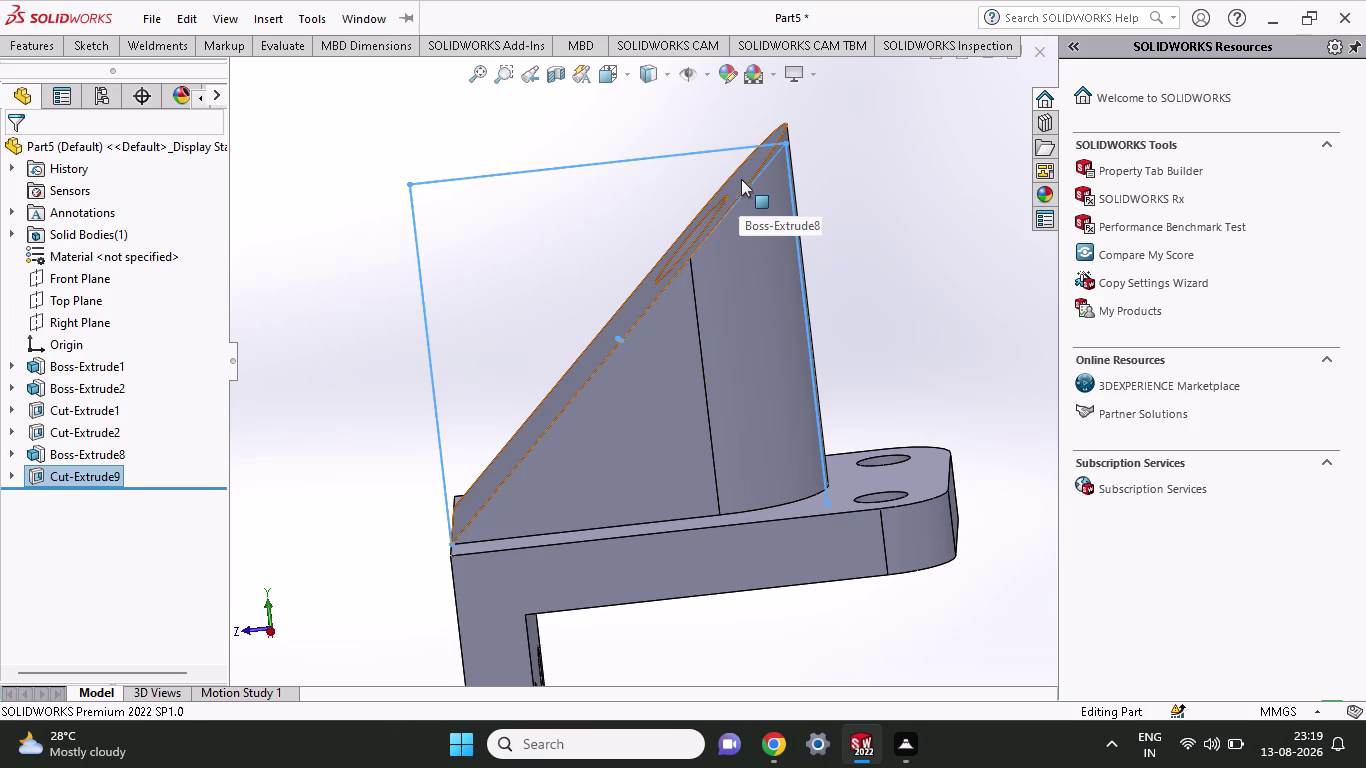
click(493, 310)
middle_drag(493, 310, 552, 379)
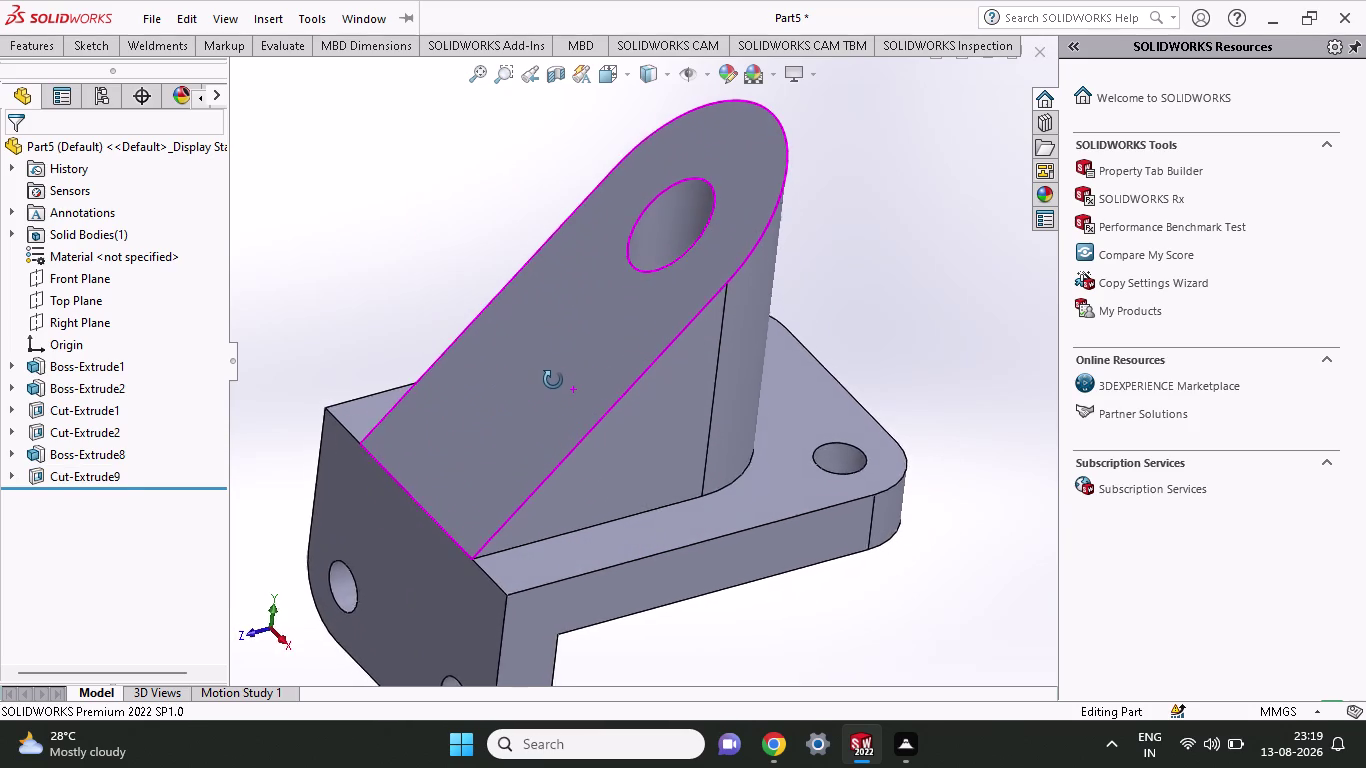
middle_drag(552, 379, 567, 389)
click(632, 463)
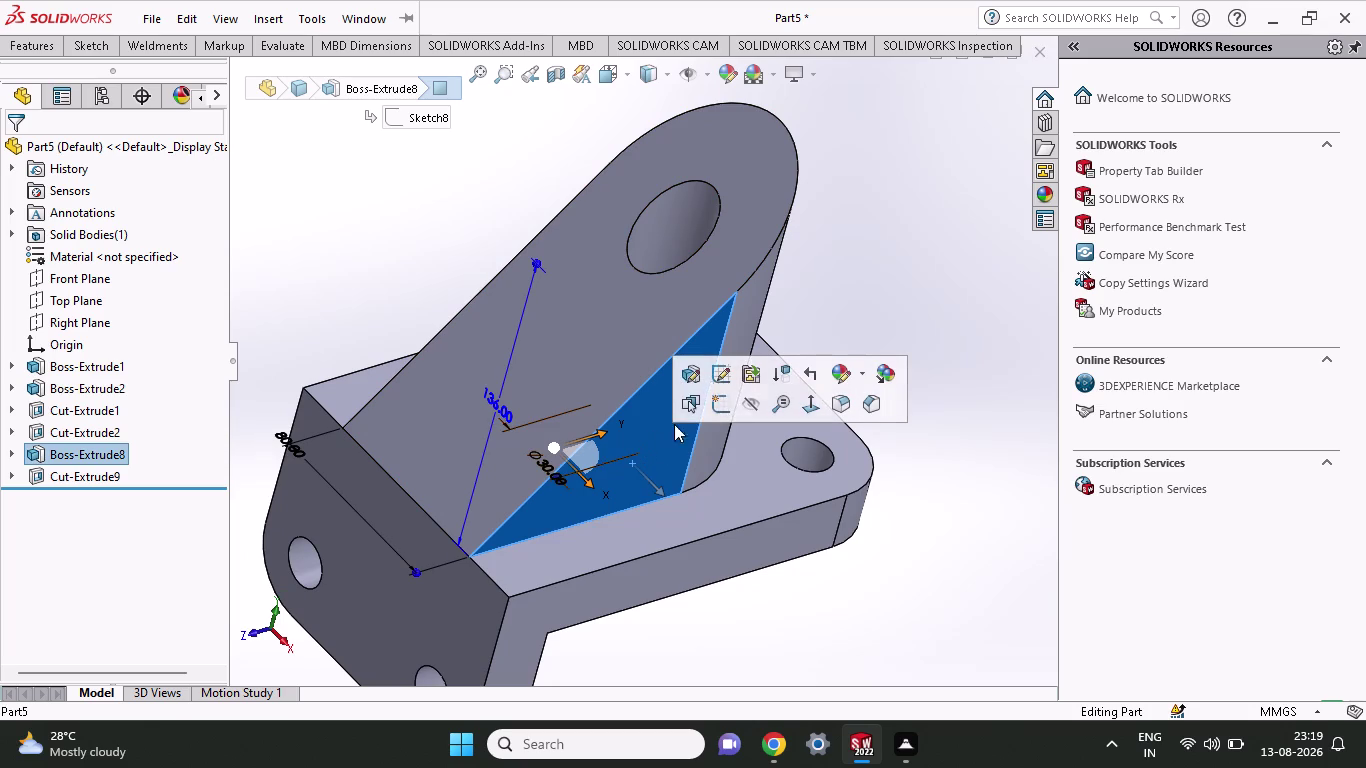
Sketch a small 3 Point Corner Rectangle on the side face, aligned with the sloped edge.
click(719, 403)
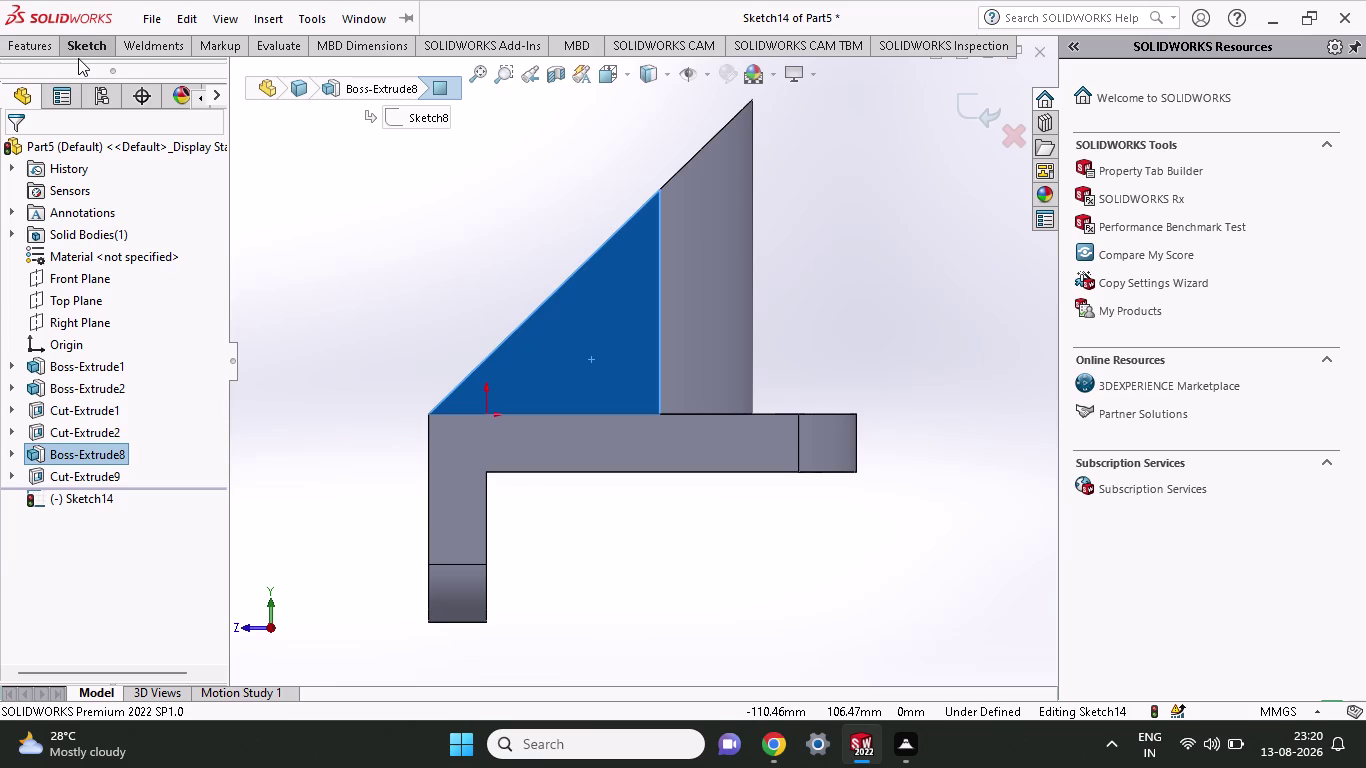
click(89, 42)
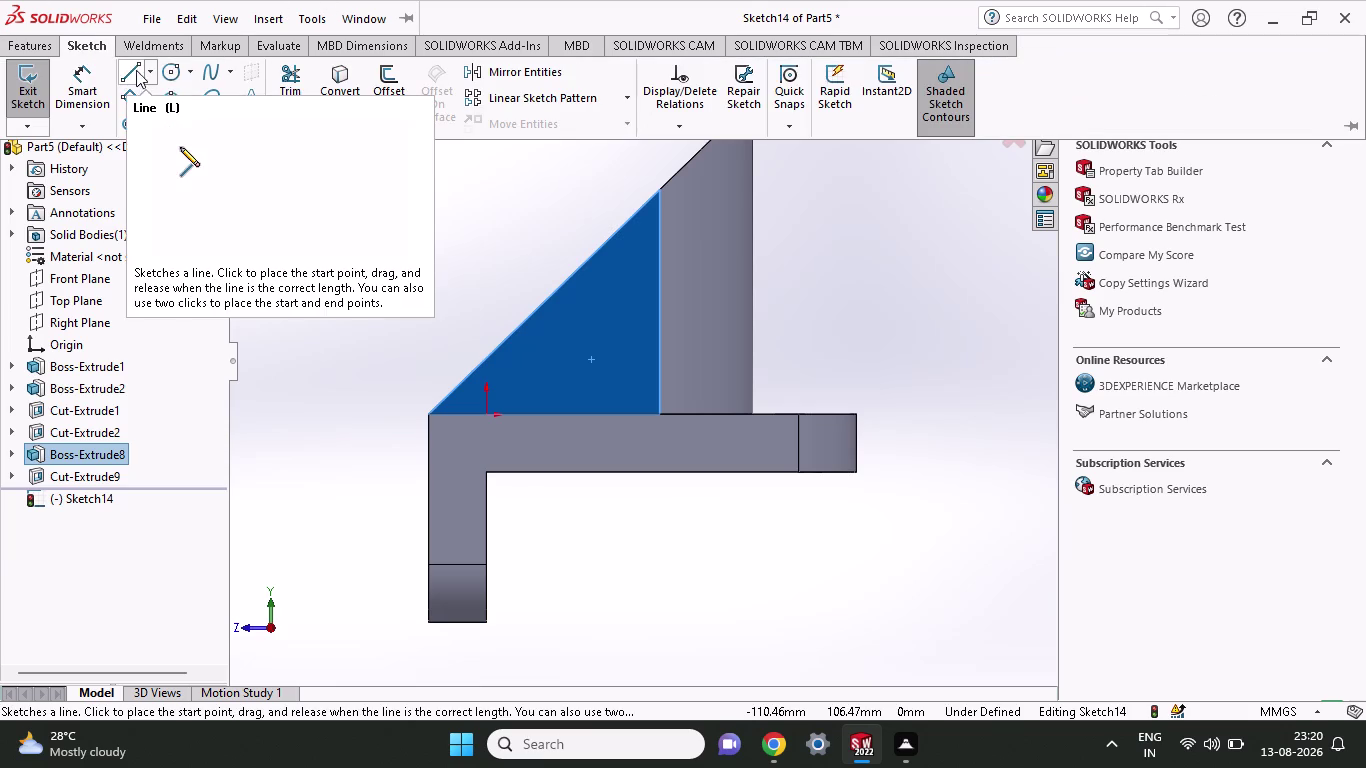
click(45, 39)
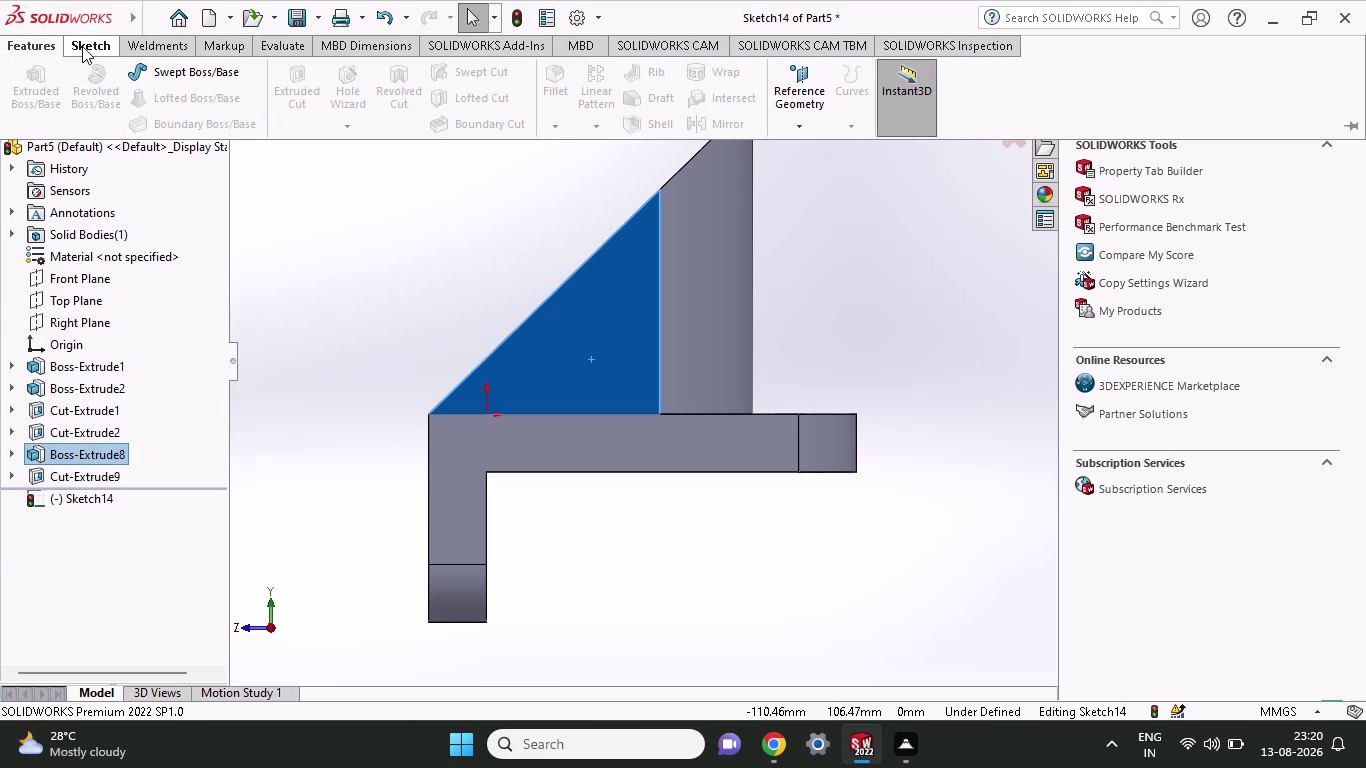
click(82, 46)
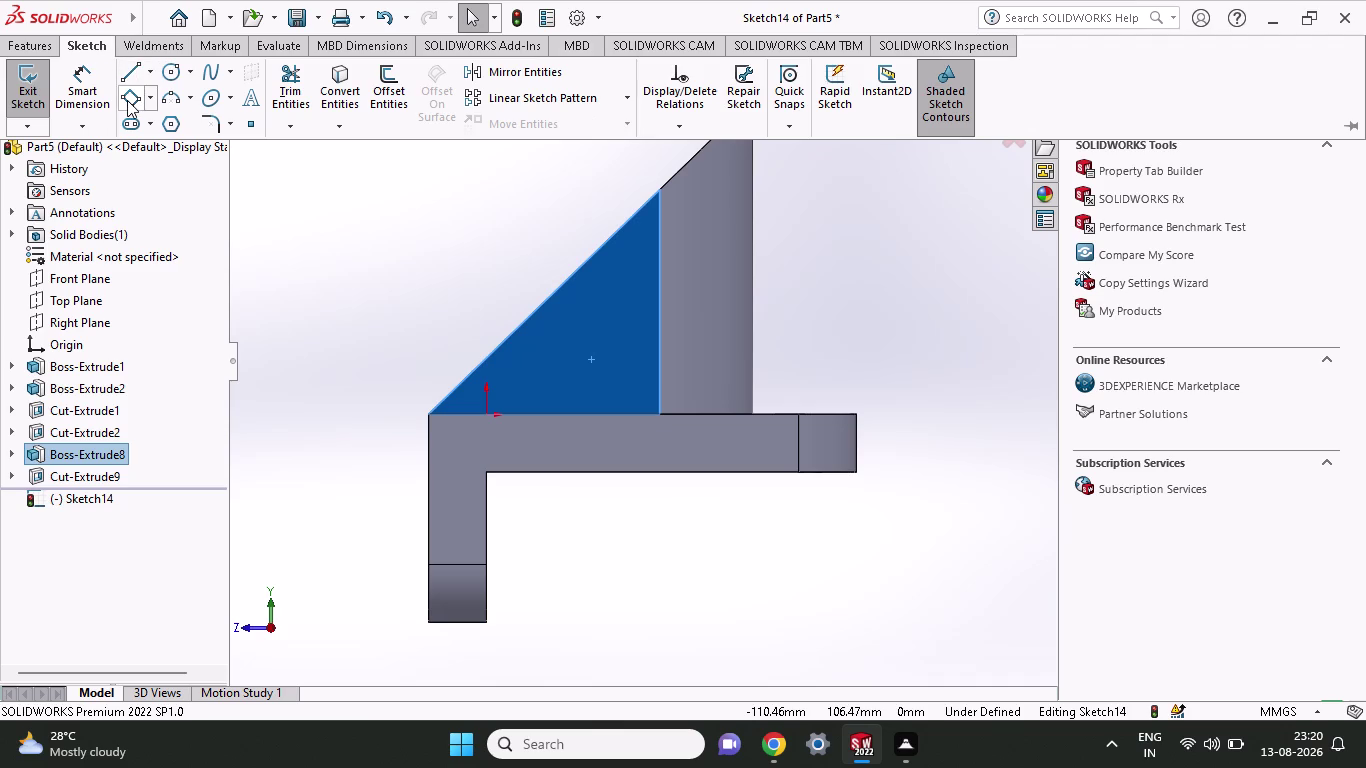
click(127, 100)
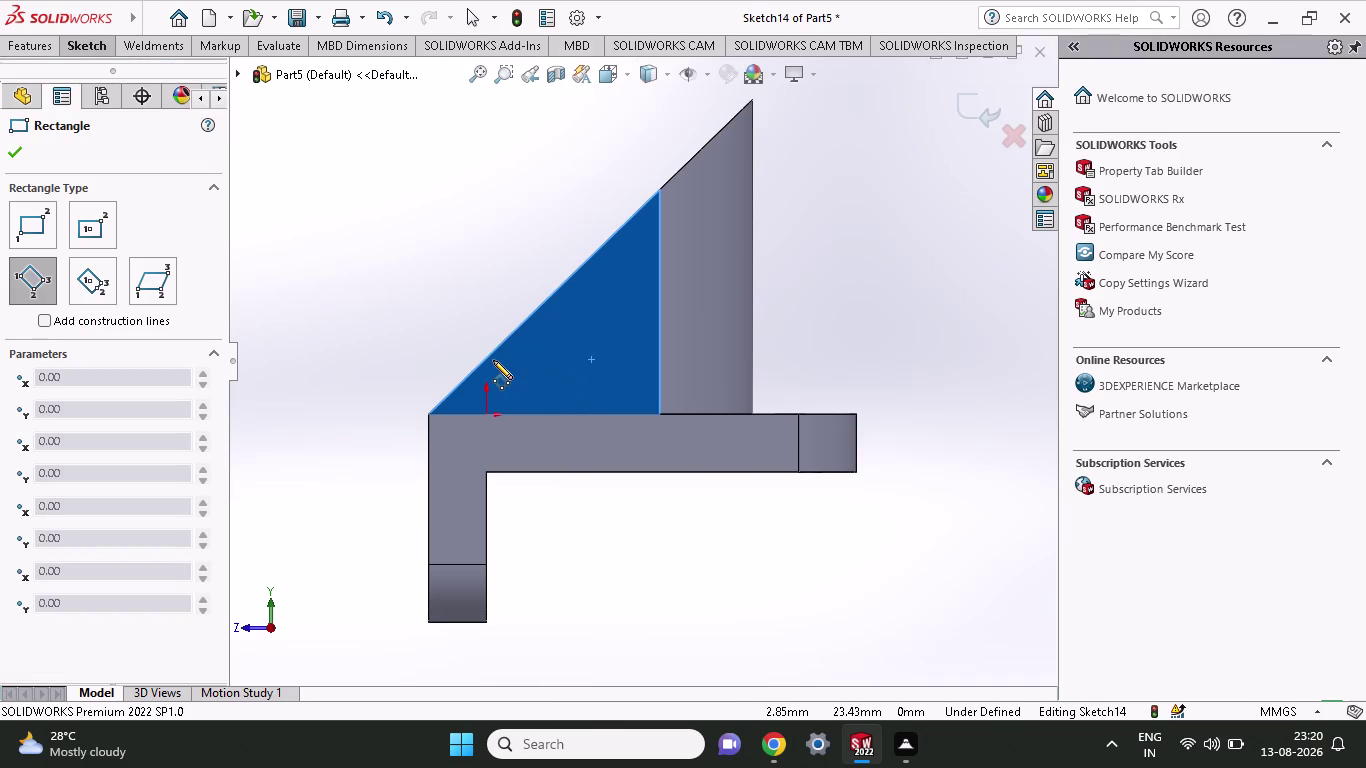
click(490, 357)
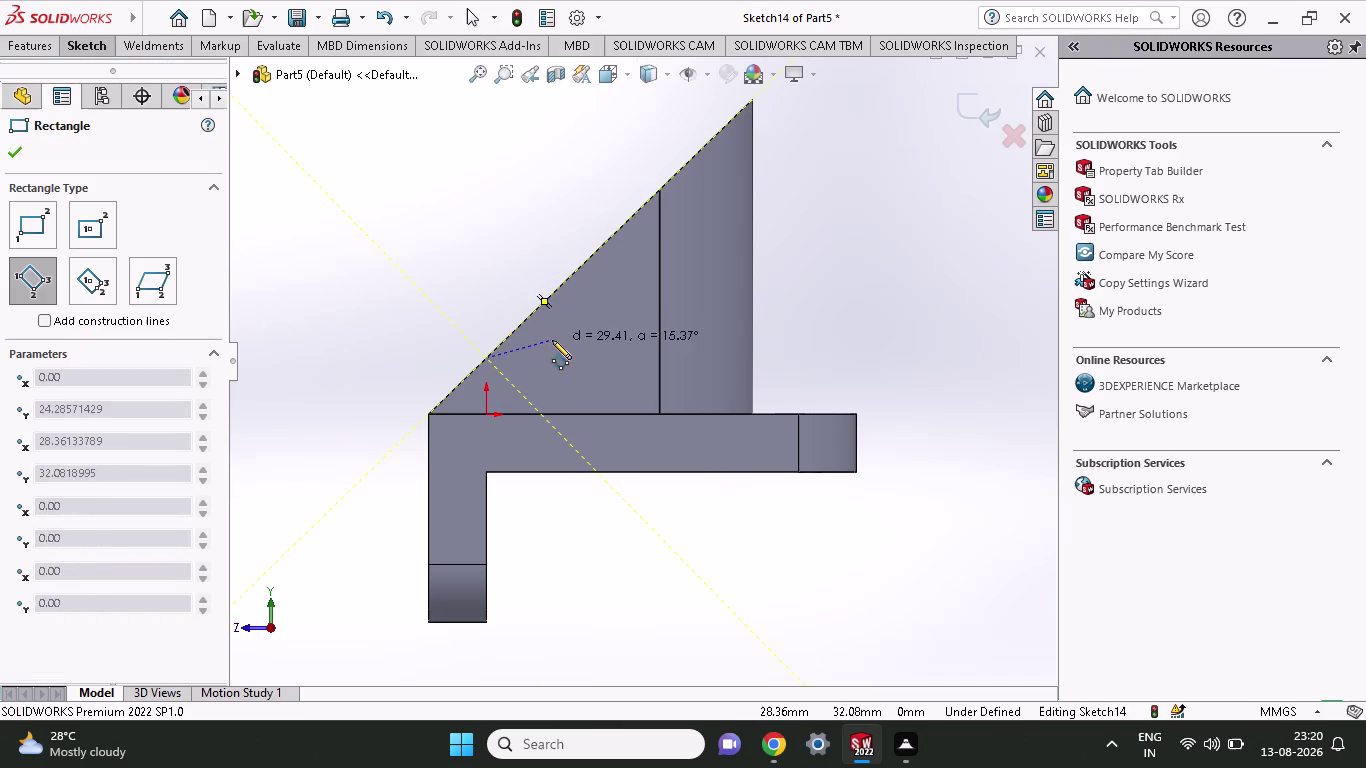
click(532, 316)
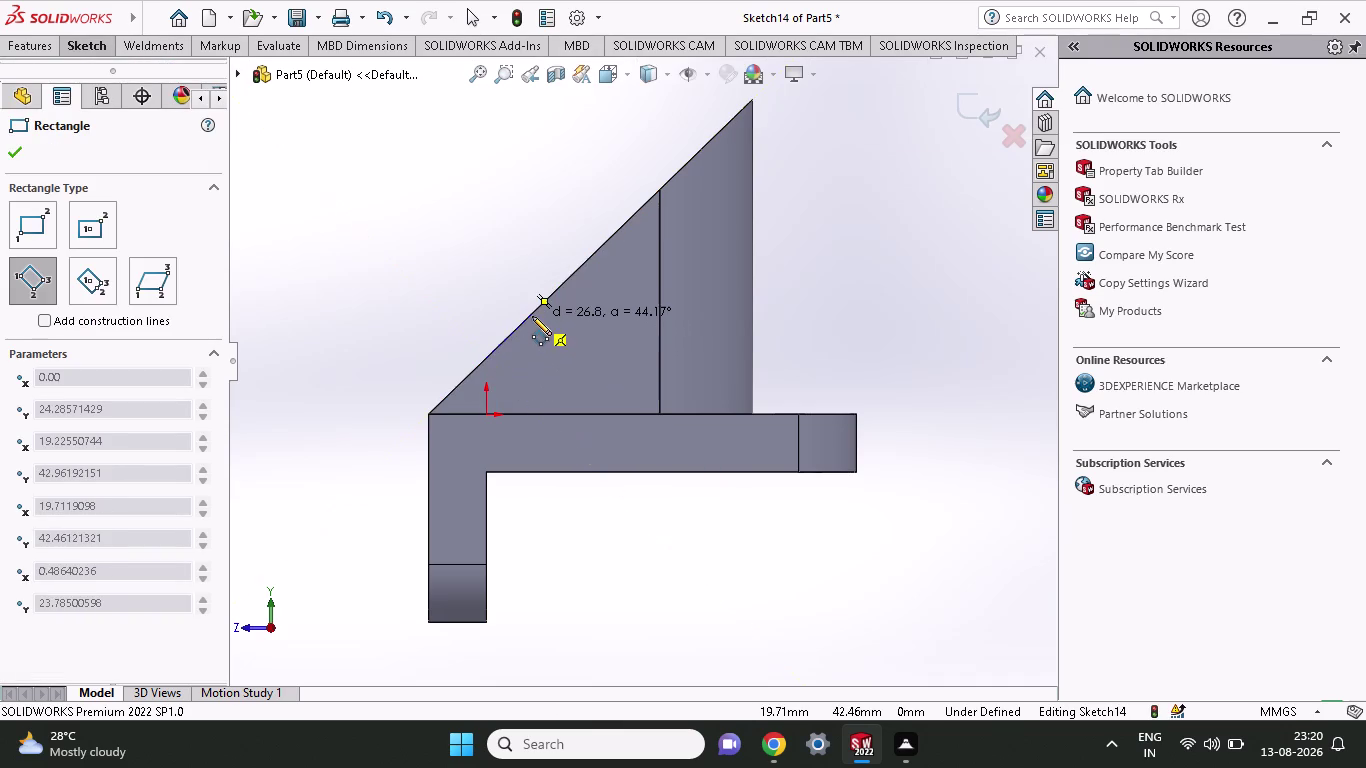
click(552, 338)
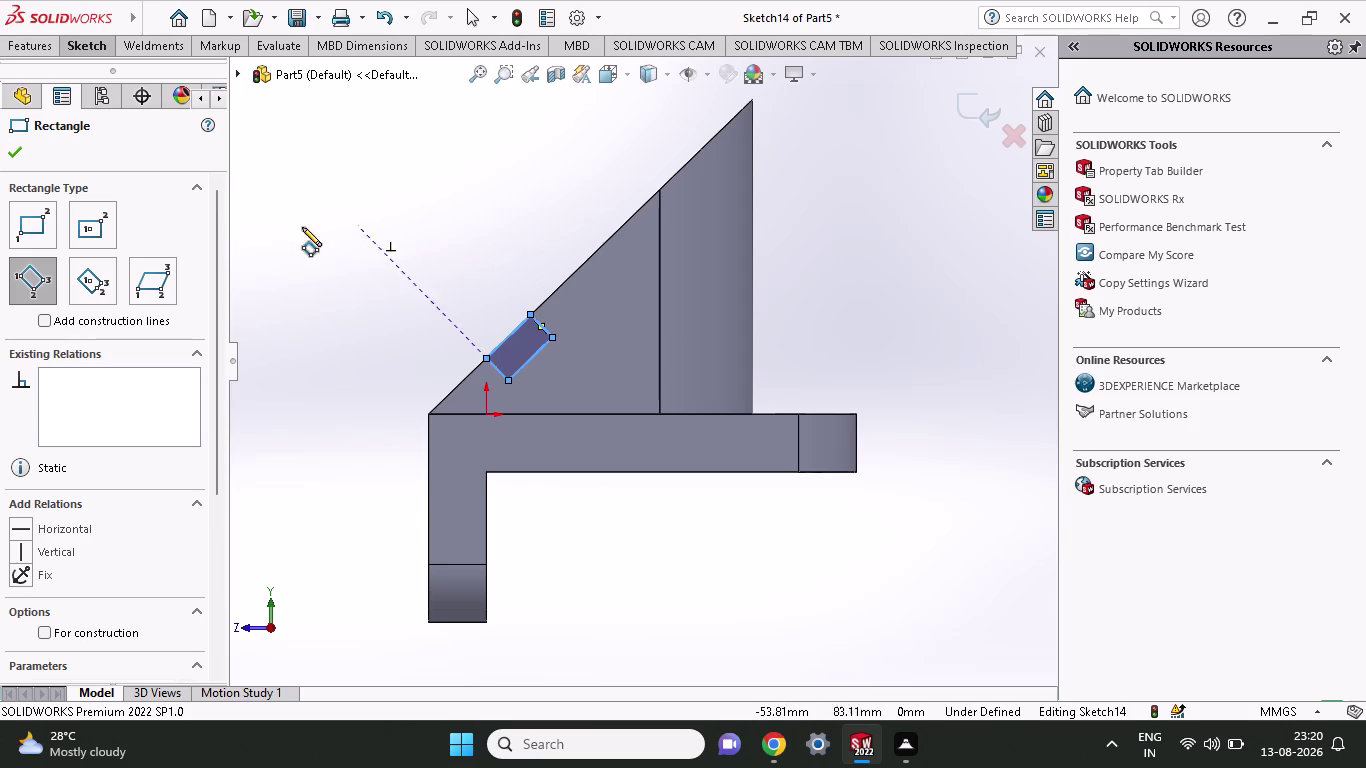
click(79, 39)
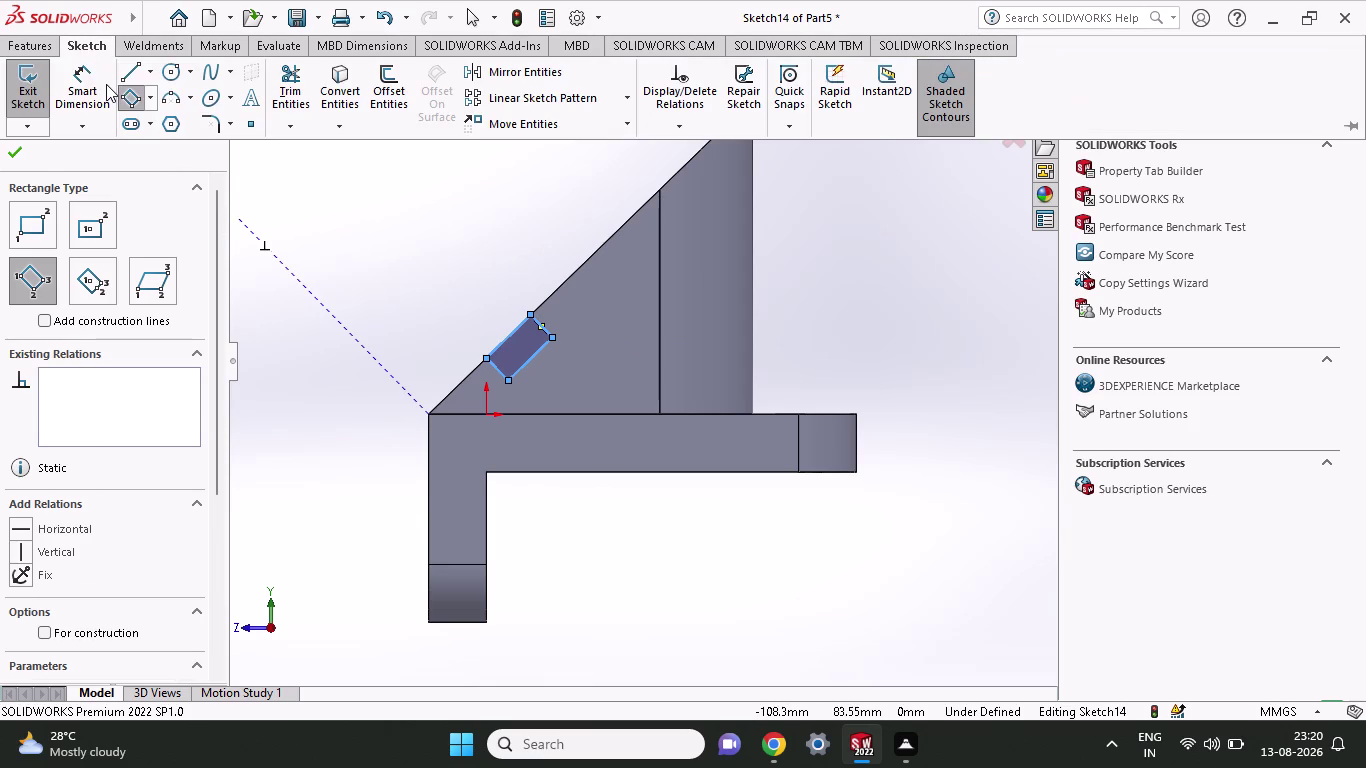
Dimension the slot corner 25 mm along the slope from its lower corner.
click(106, 84)
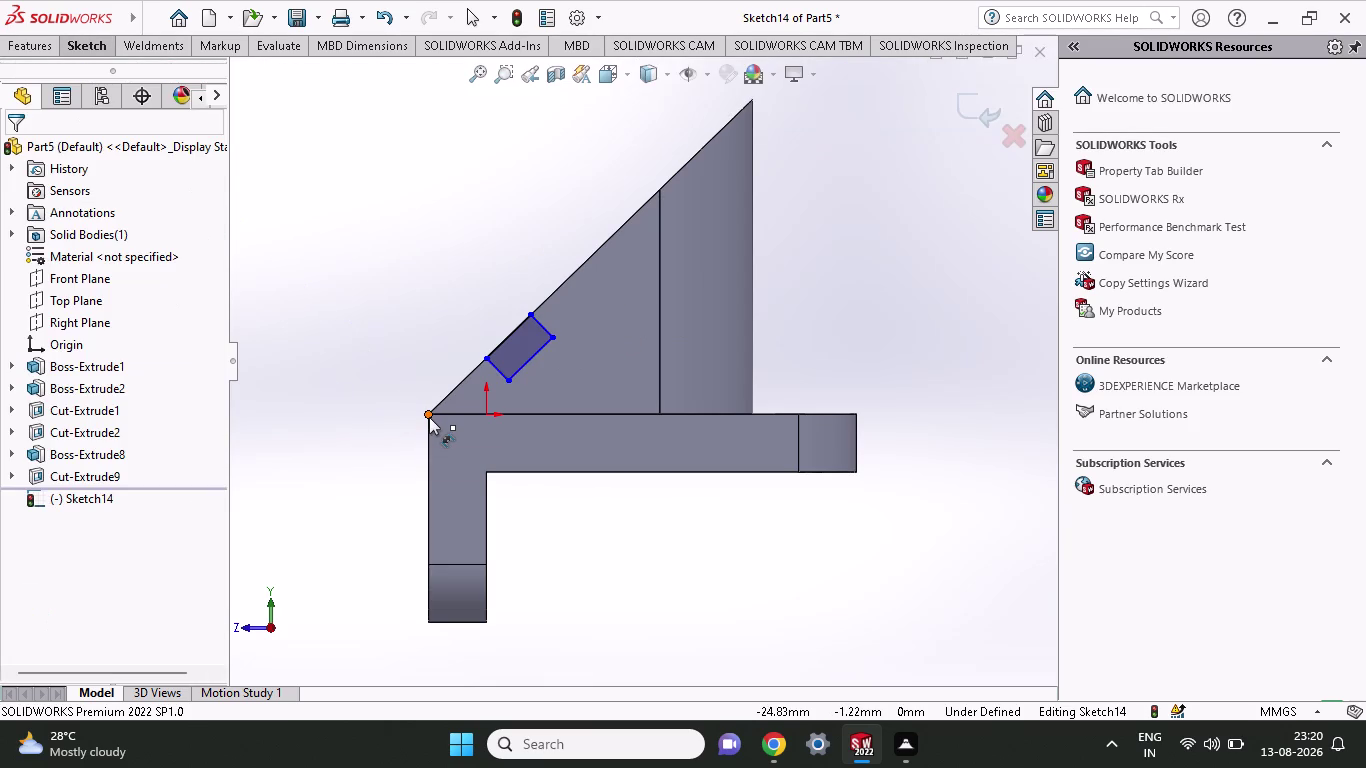
click(429, 417)
click(482, 356)
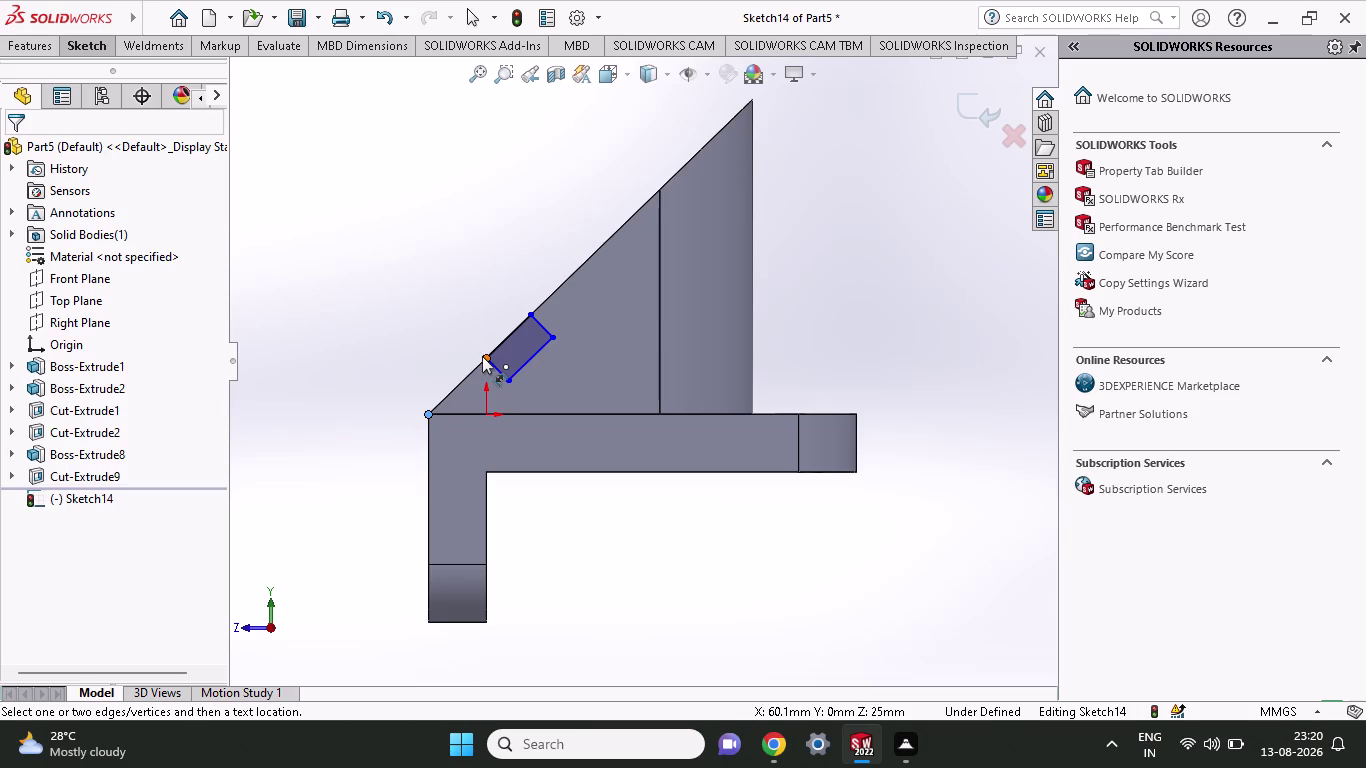
click(409, 323)
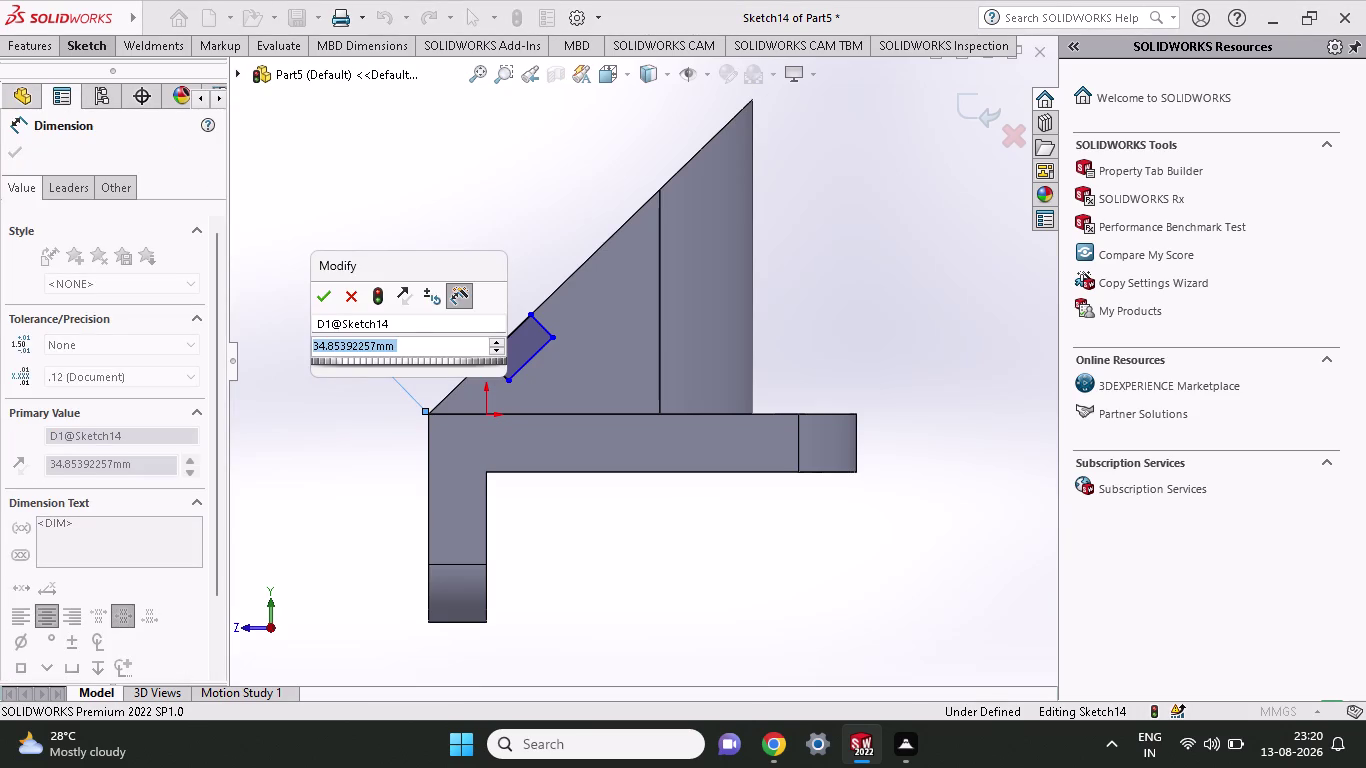
key(2)
key(Return)
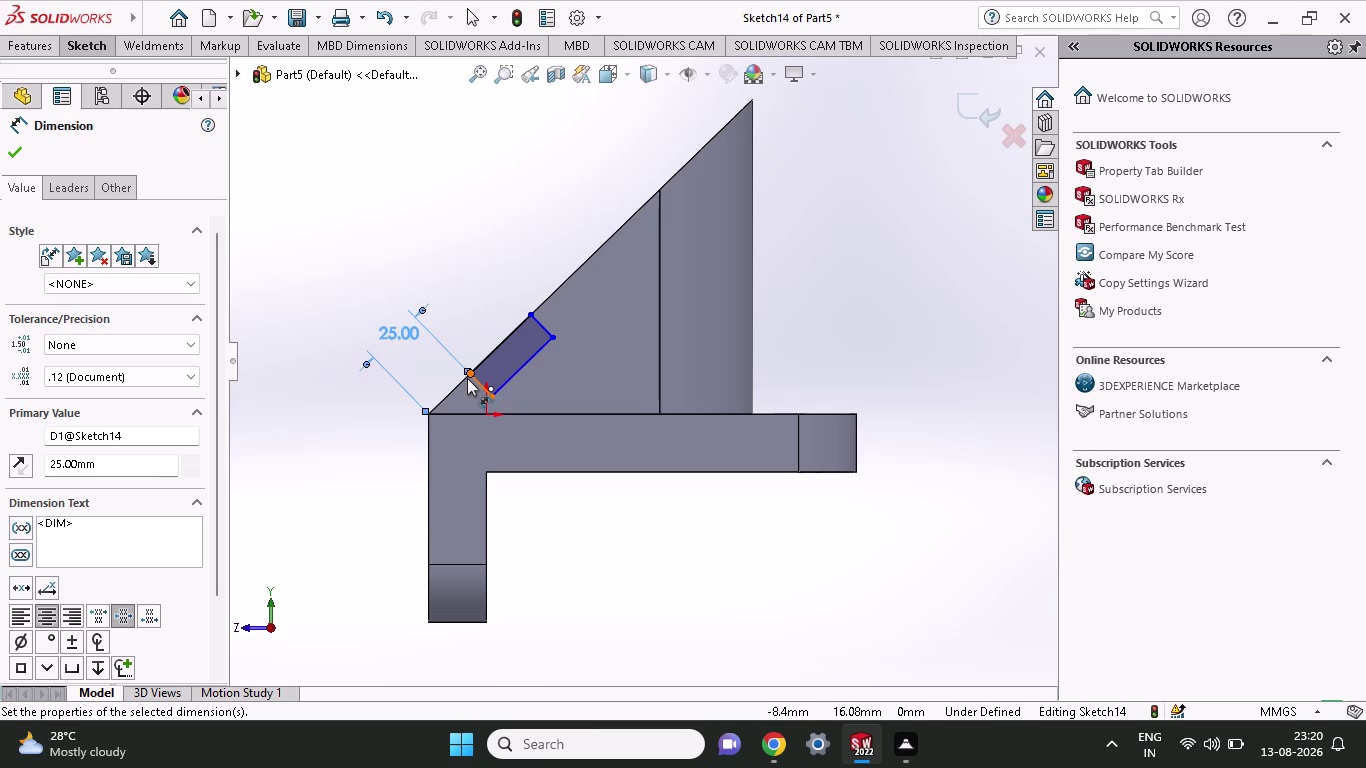
Set the slot's long side to 15 mm, discarding an unwanted extra dimension.
click(469, 372)
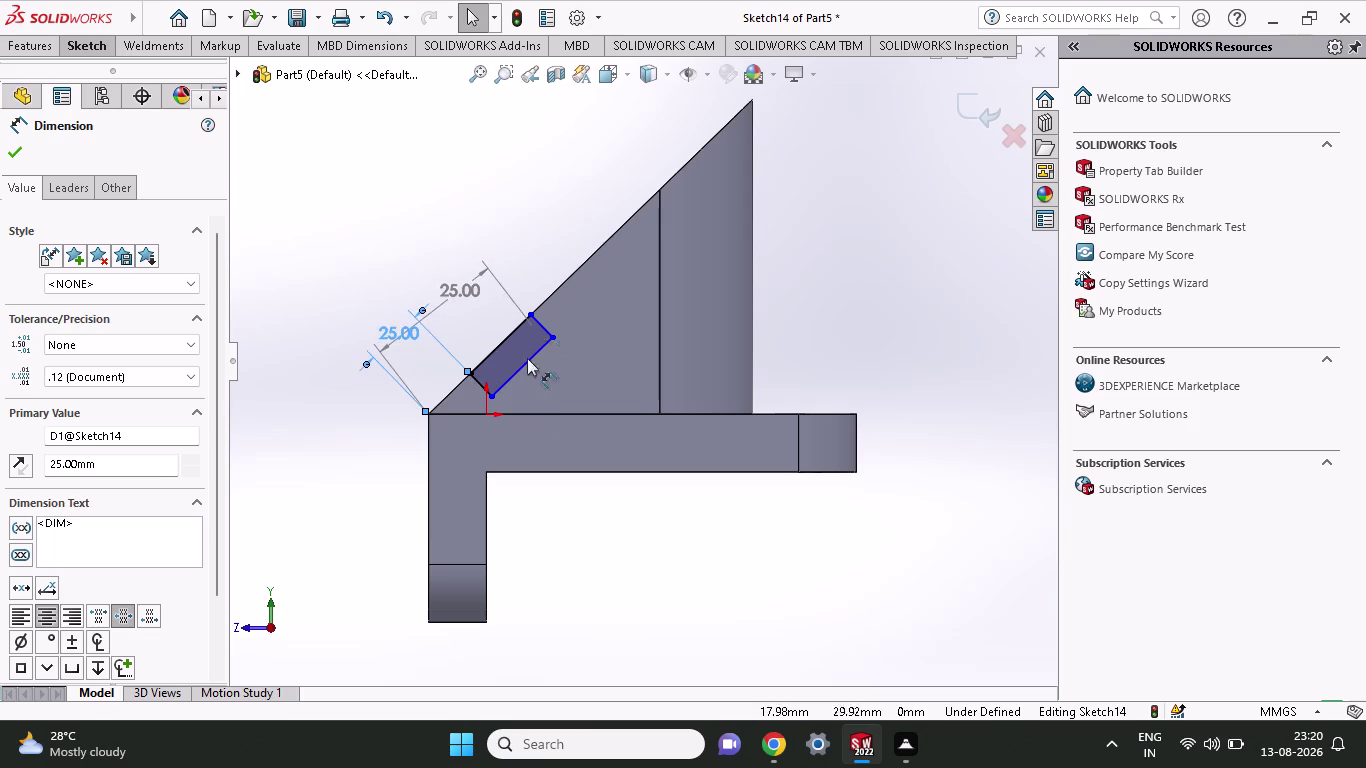
right_click(397, 287)
click(414, 249)
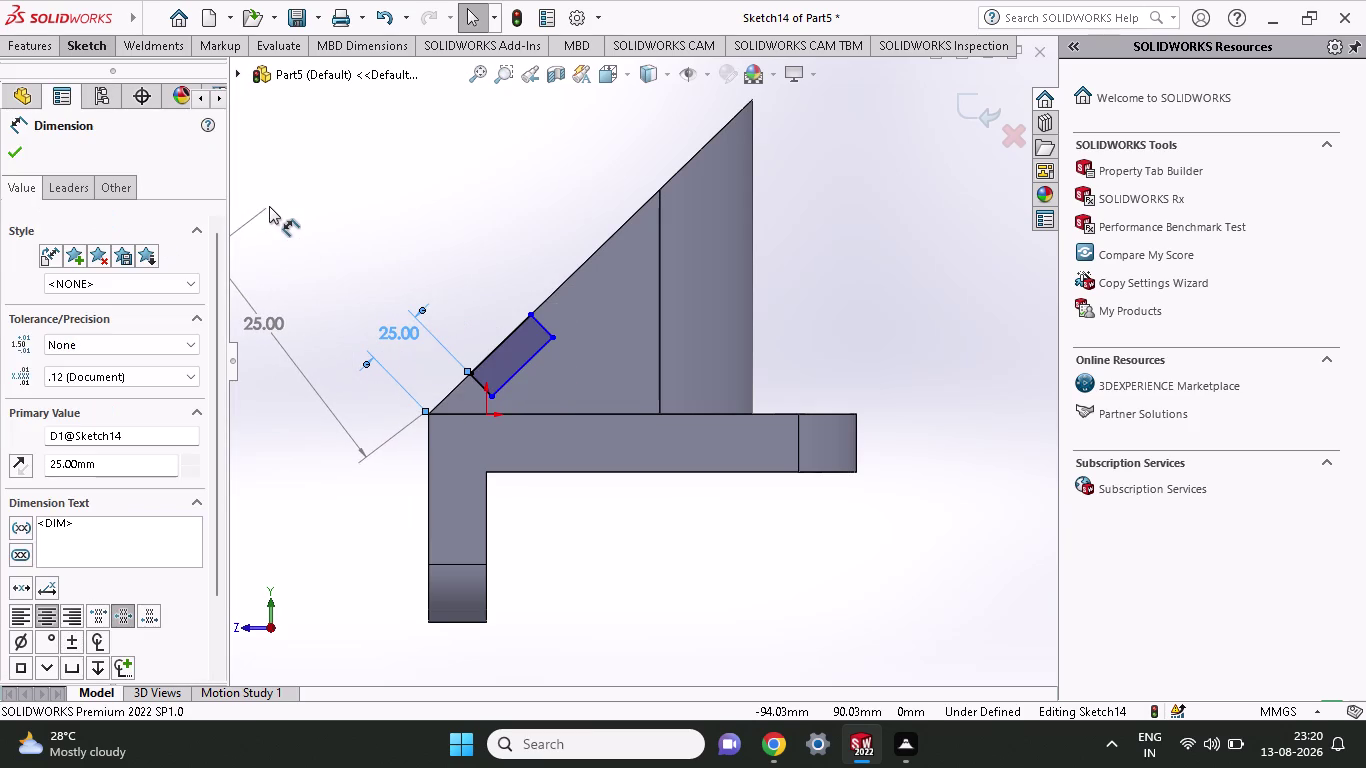
key(Escape)
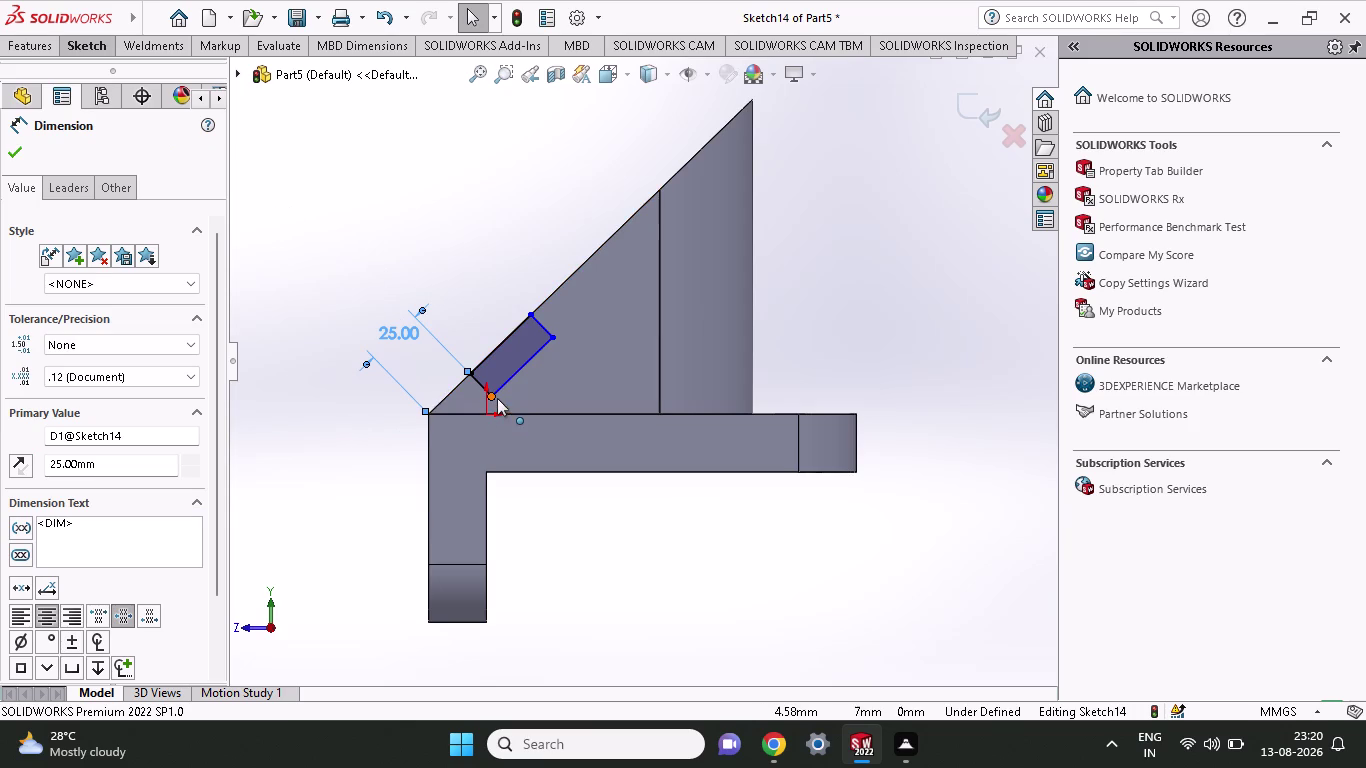
click(83, 40)
click(90, 71)
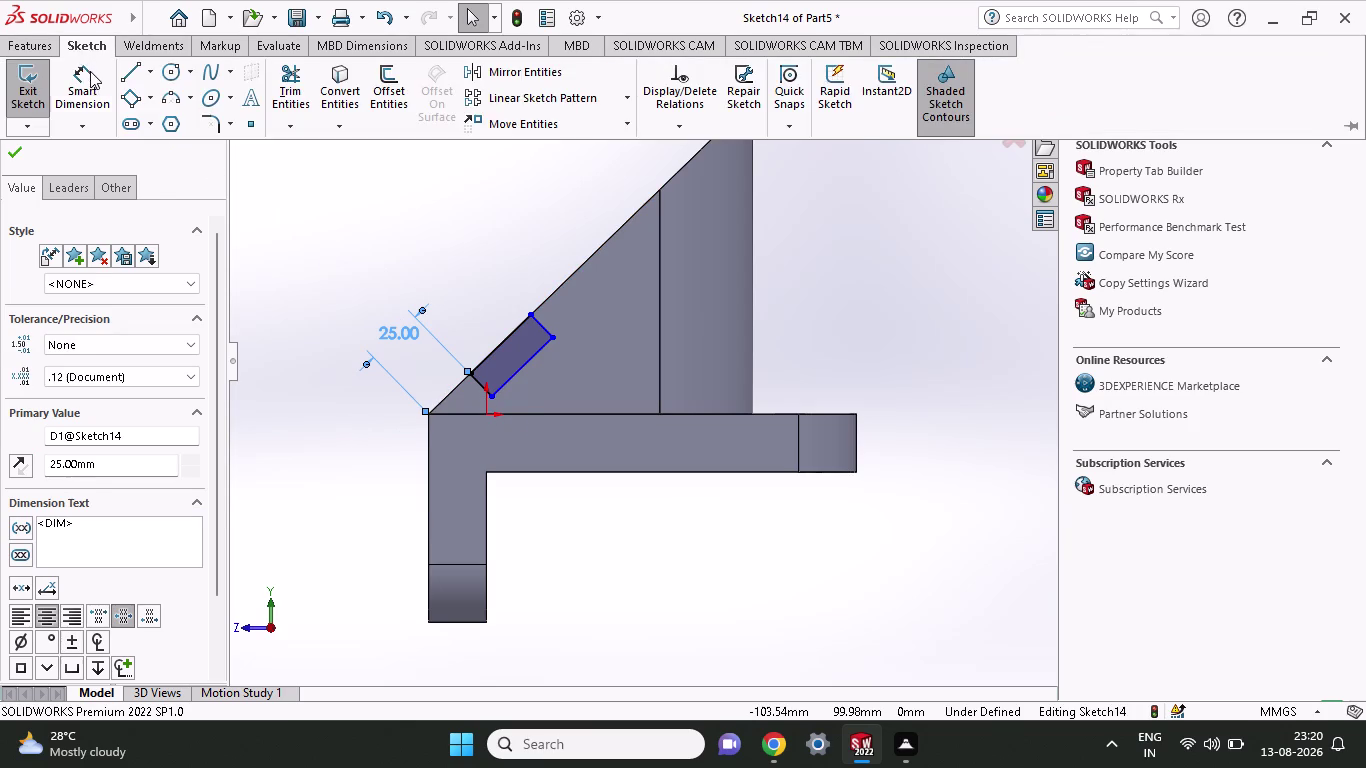
click(486, 396)
click(554, 337)
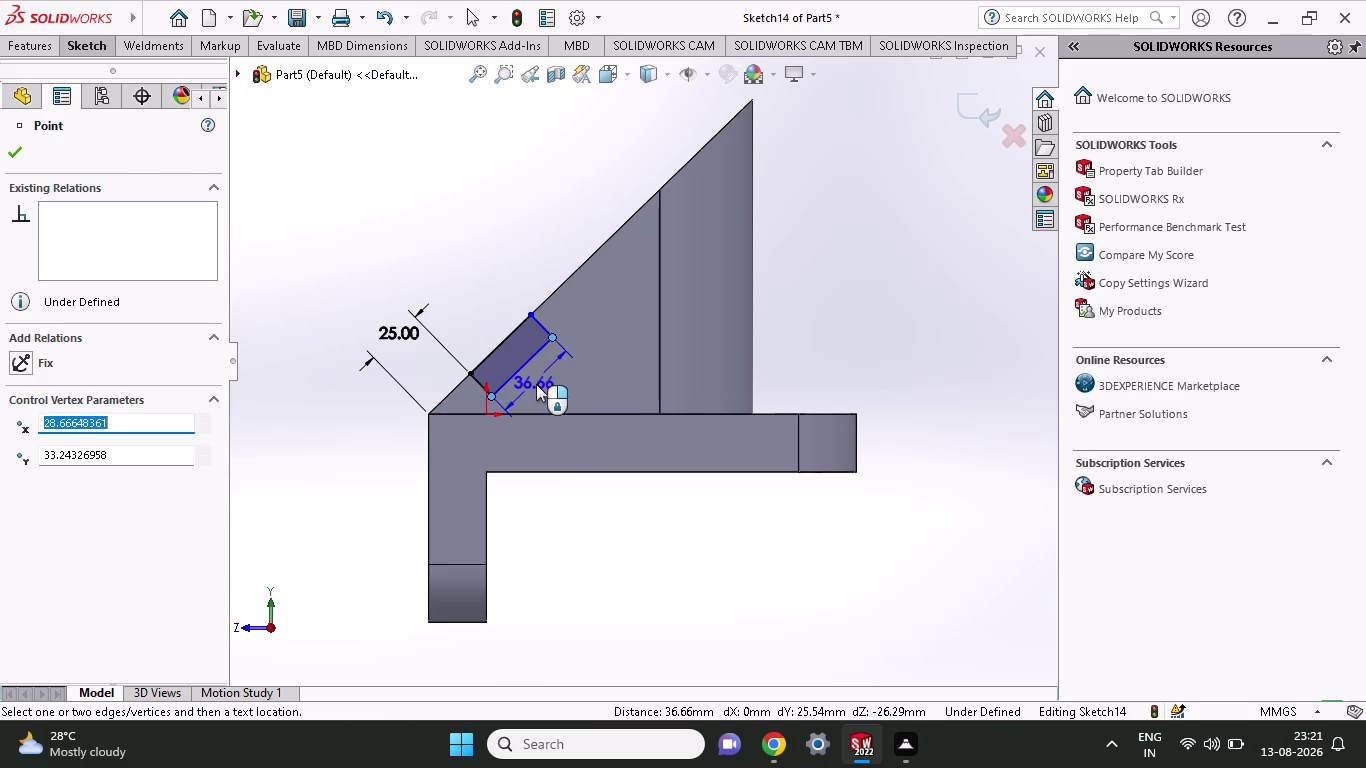
click(536, 384)
text(15)
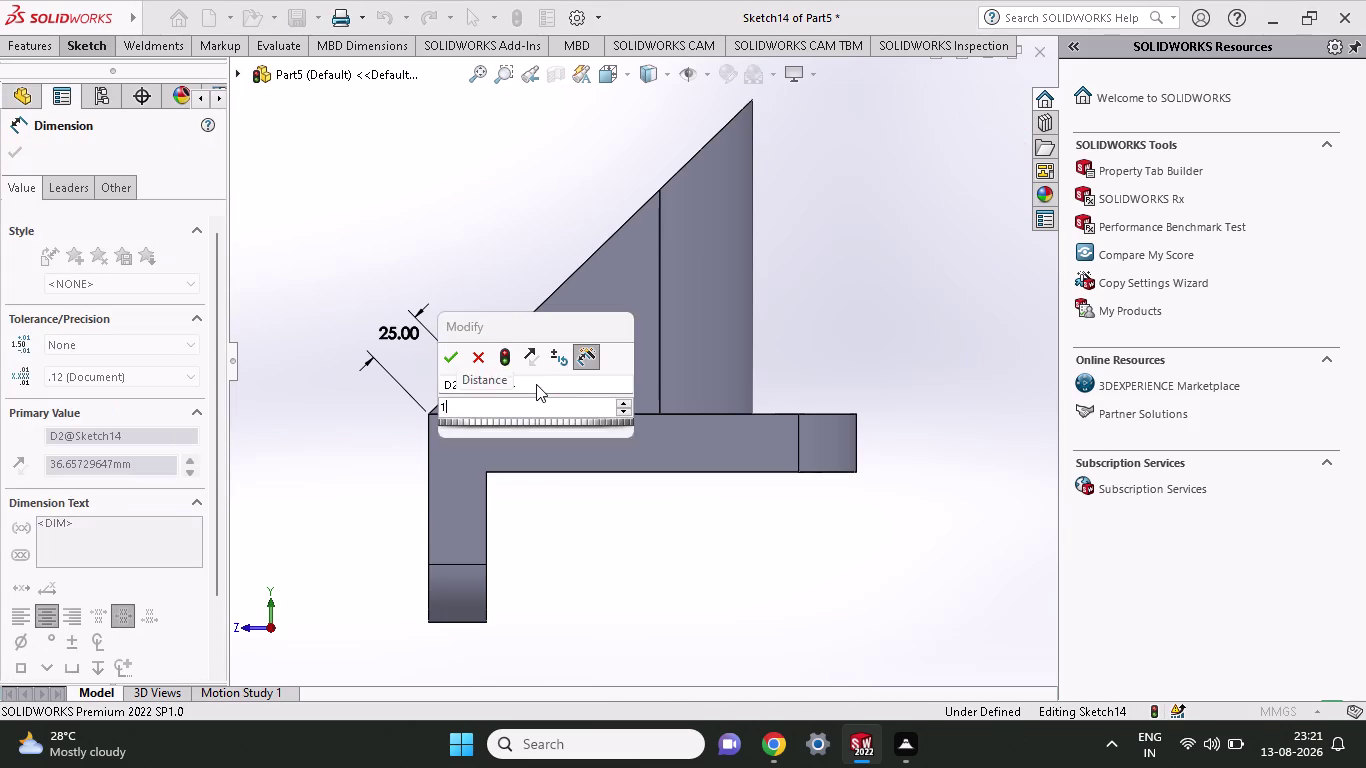
key(Return)
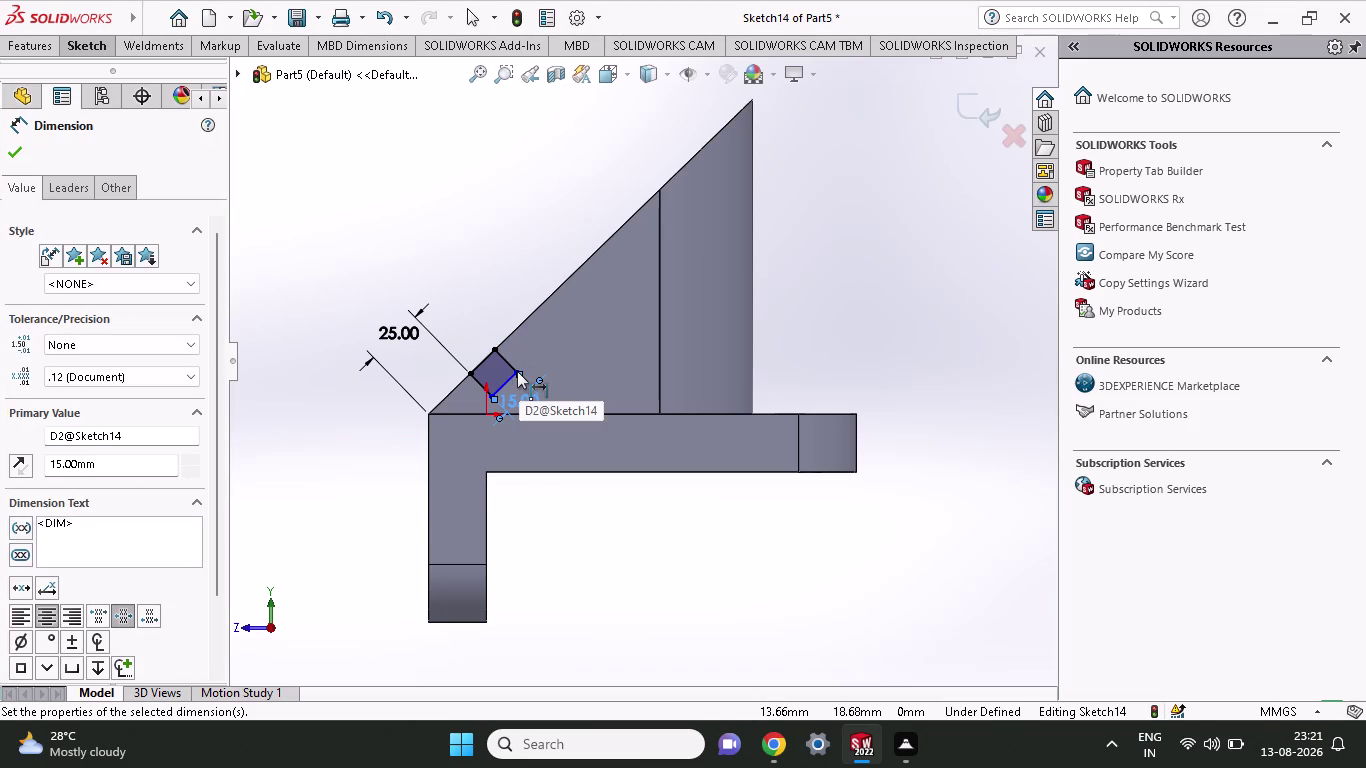
Set the slot's other side to 15 mm, fully defining the square.
click(514, 371)
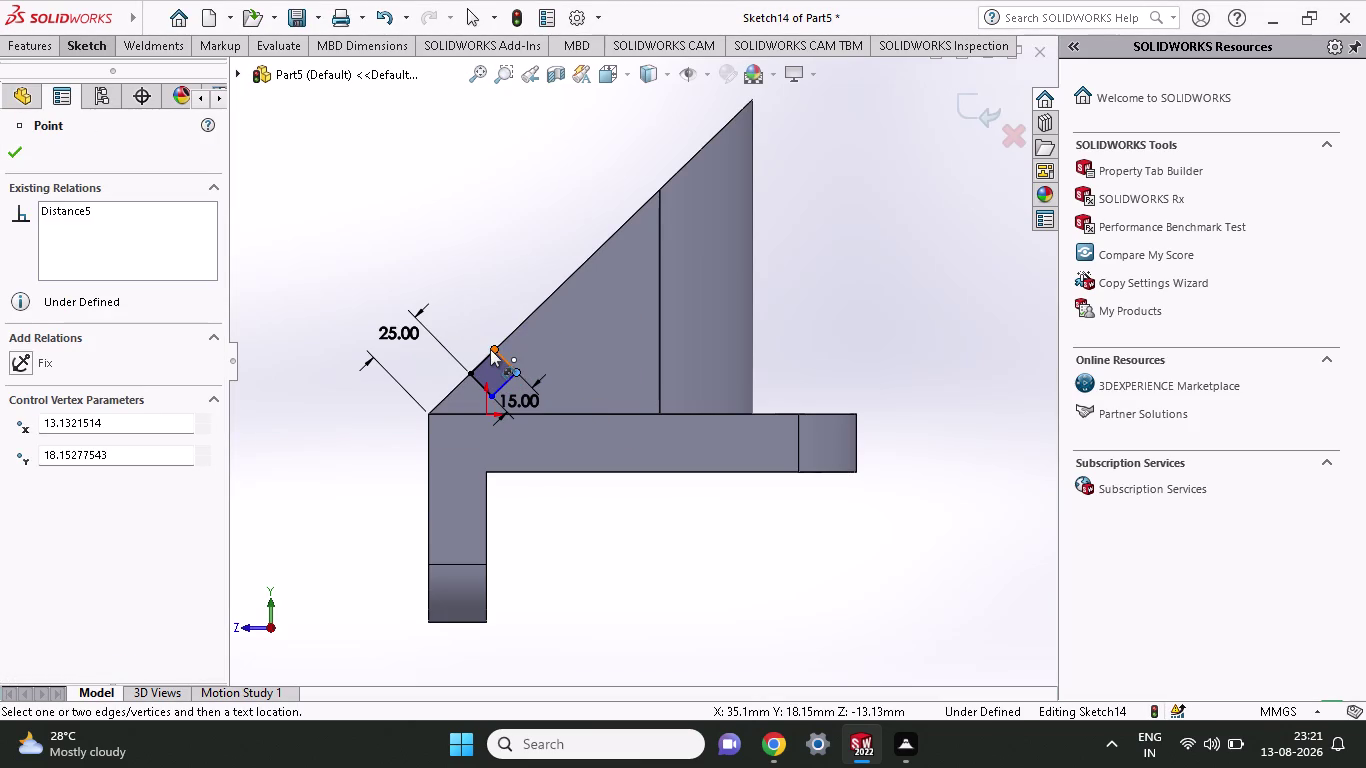
click(490, 349)
click(561, 338)
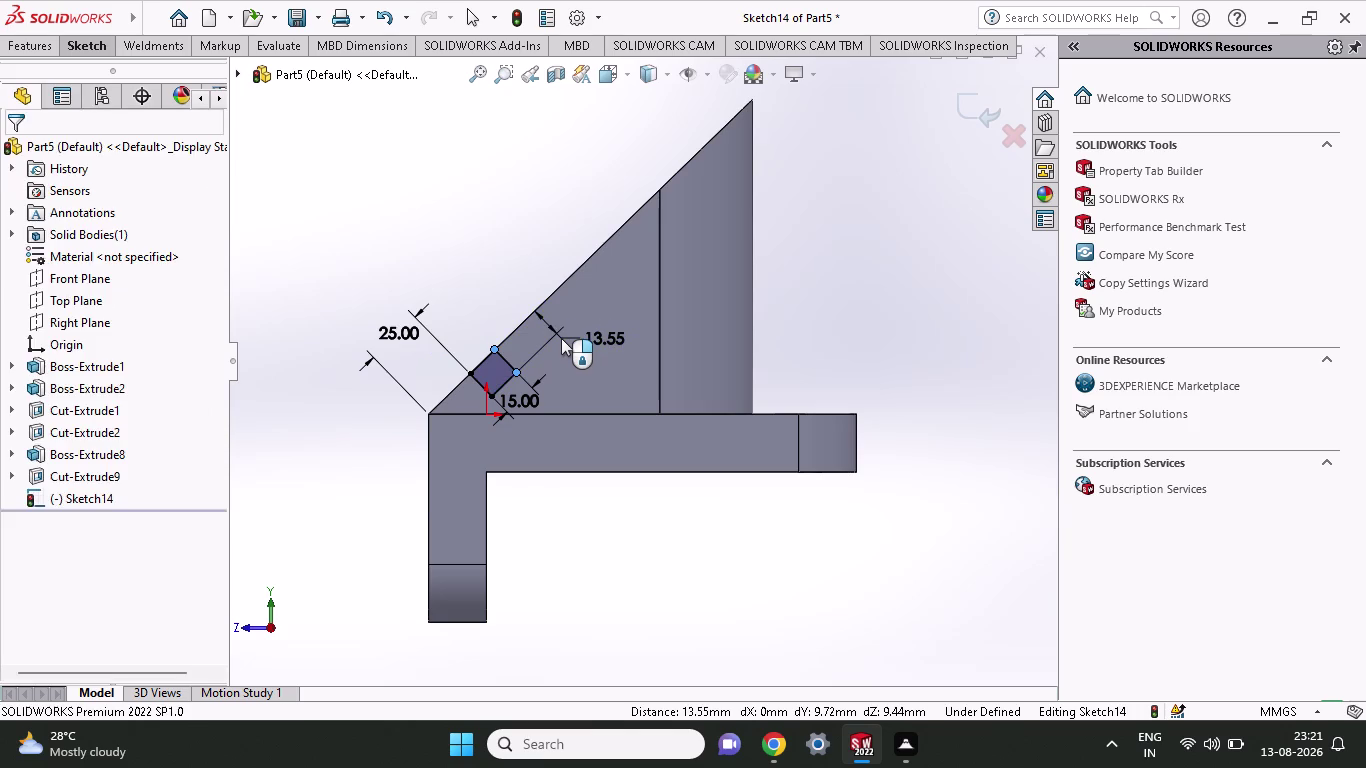
text(15)
key(Return)
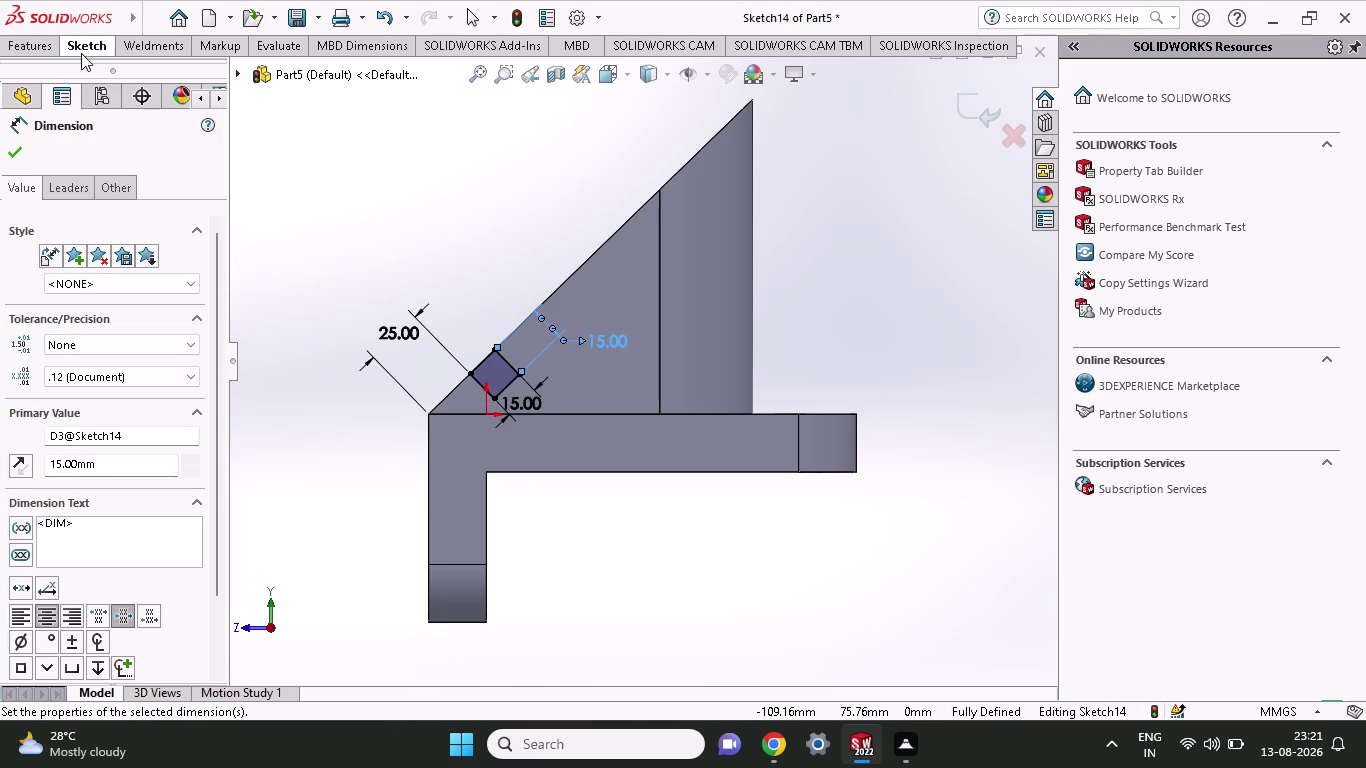
click(33, 44)
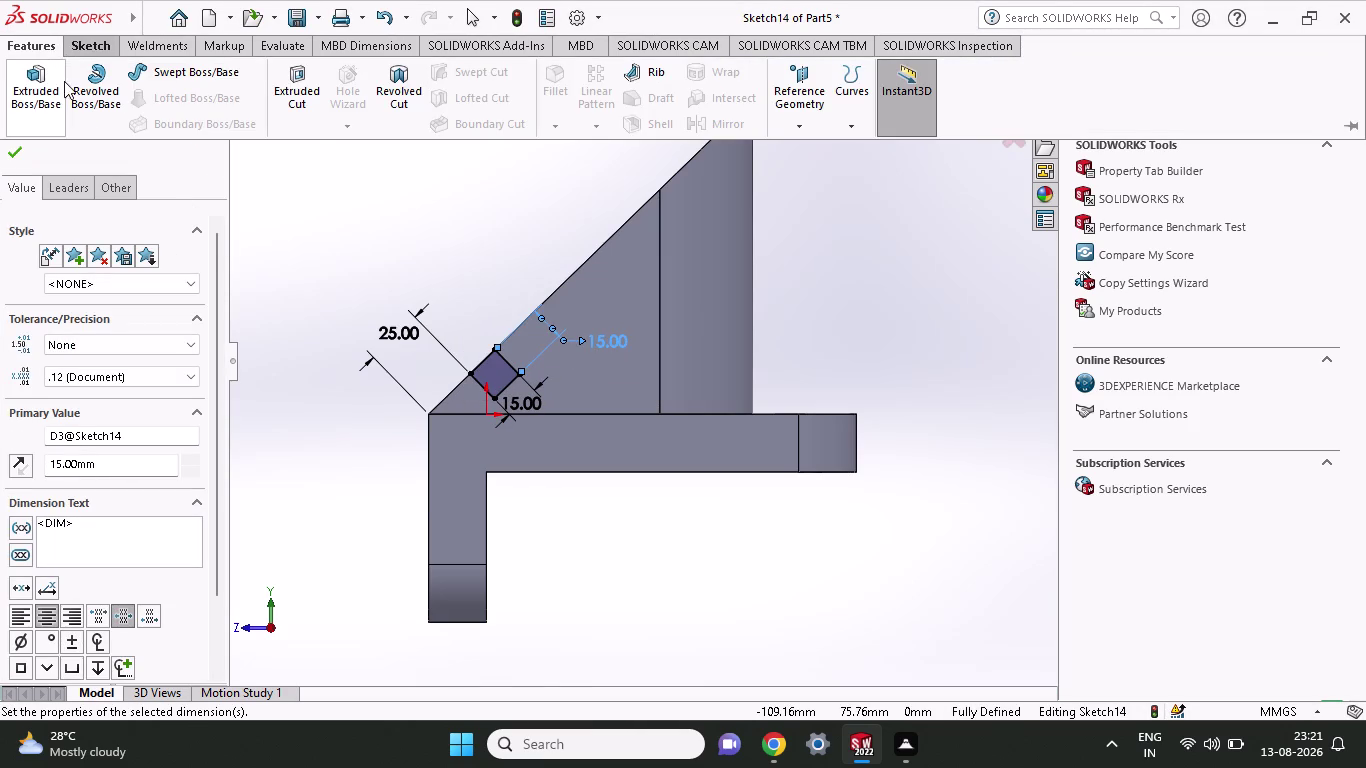
Cut the 15 mm square slot Blind 136 mm, then orbit to inspect it.
click(292, 77)
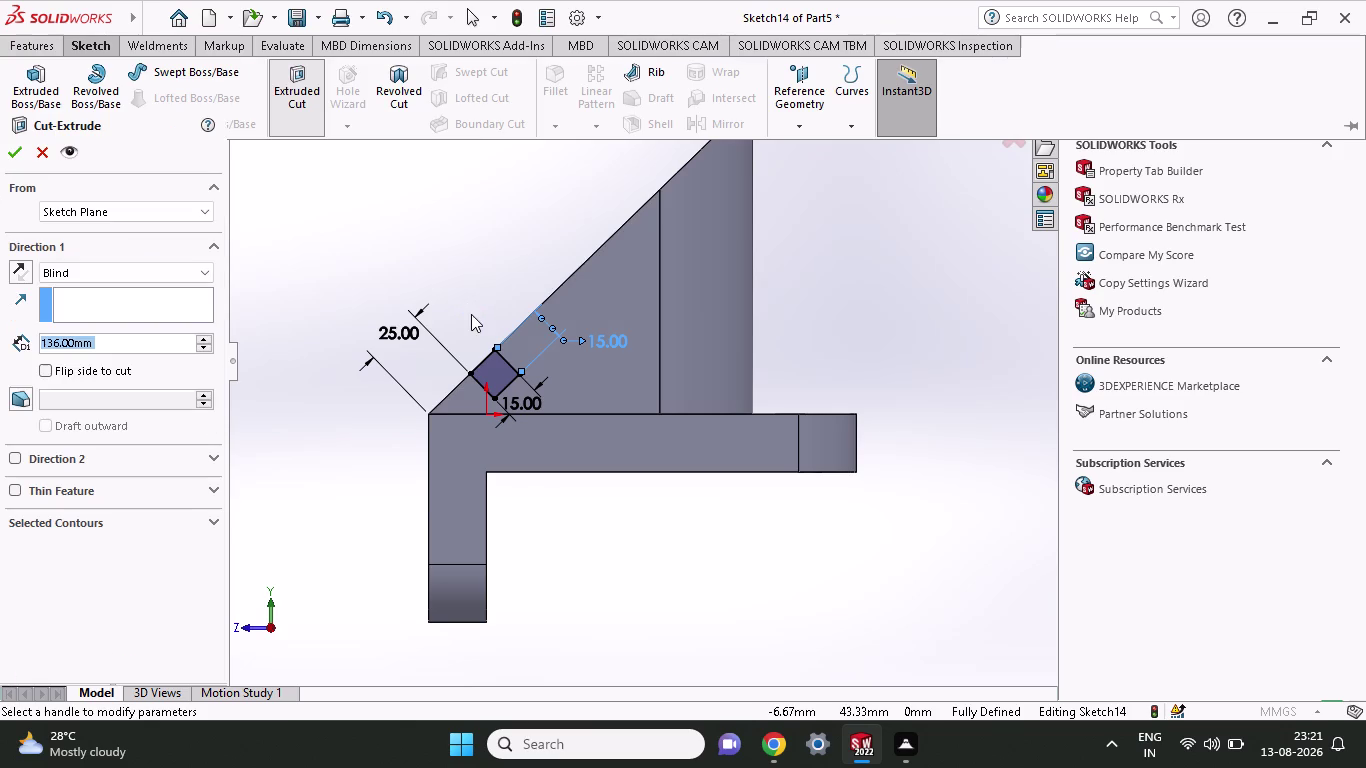
middle_drag(471, 314, 524, 391)
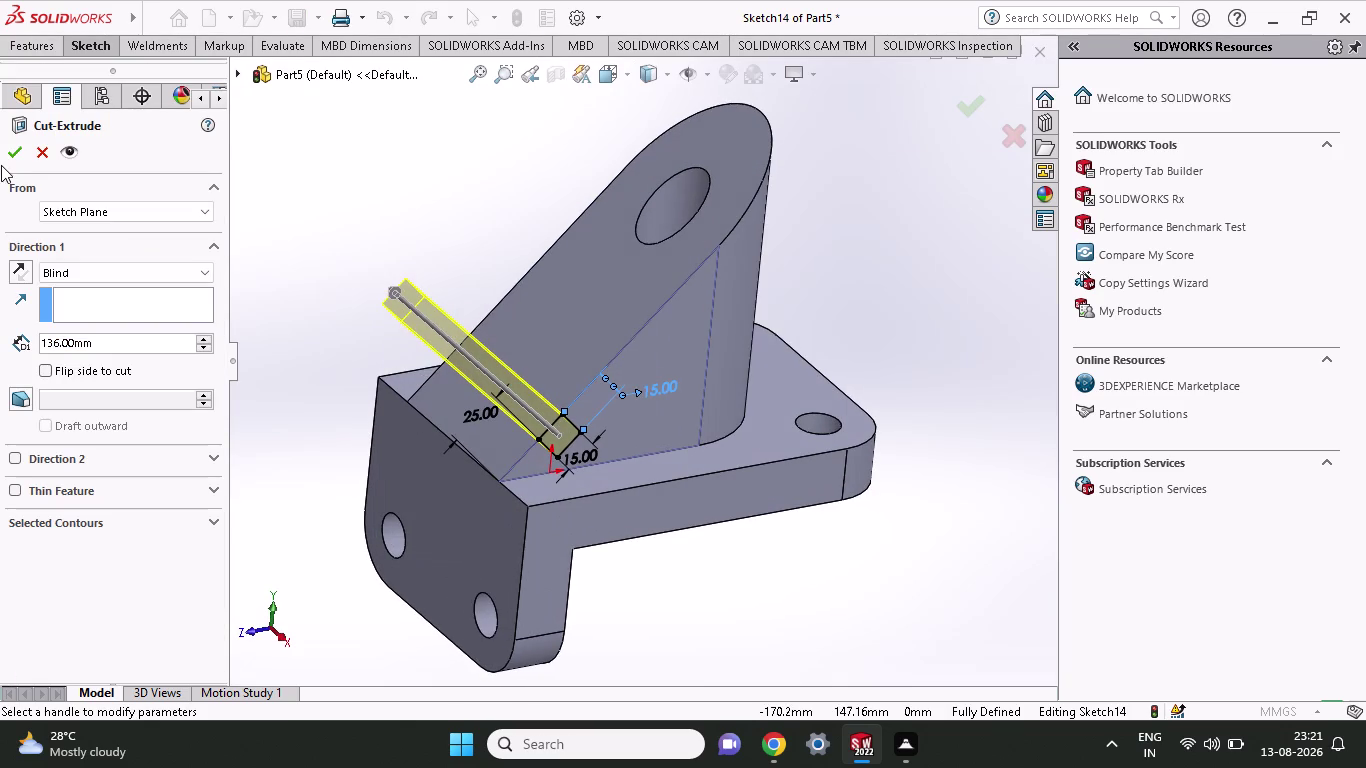
click(12, 162)
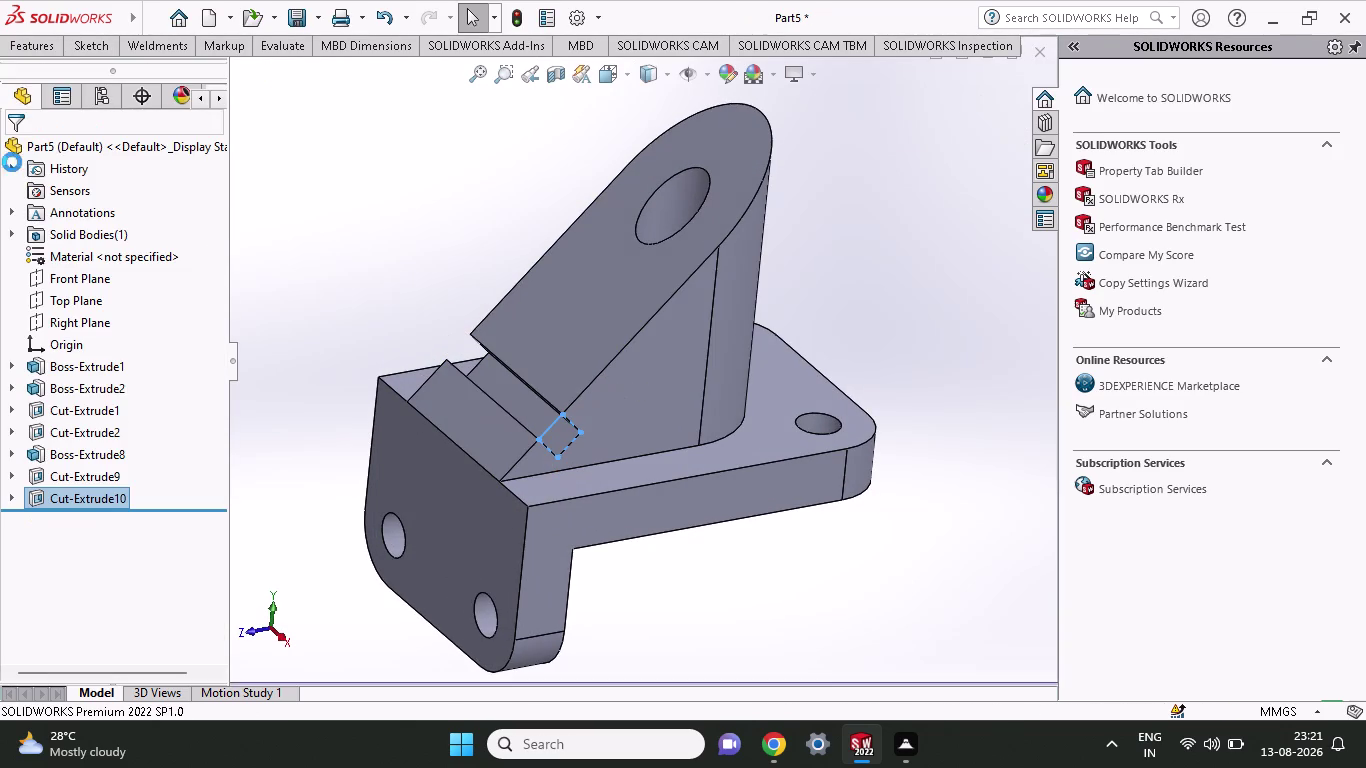
click(638, 392)
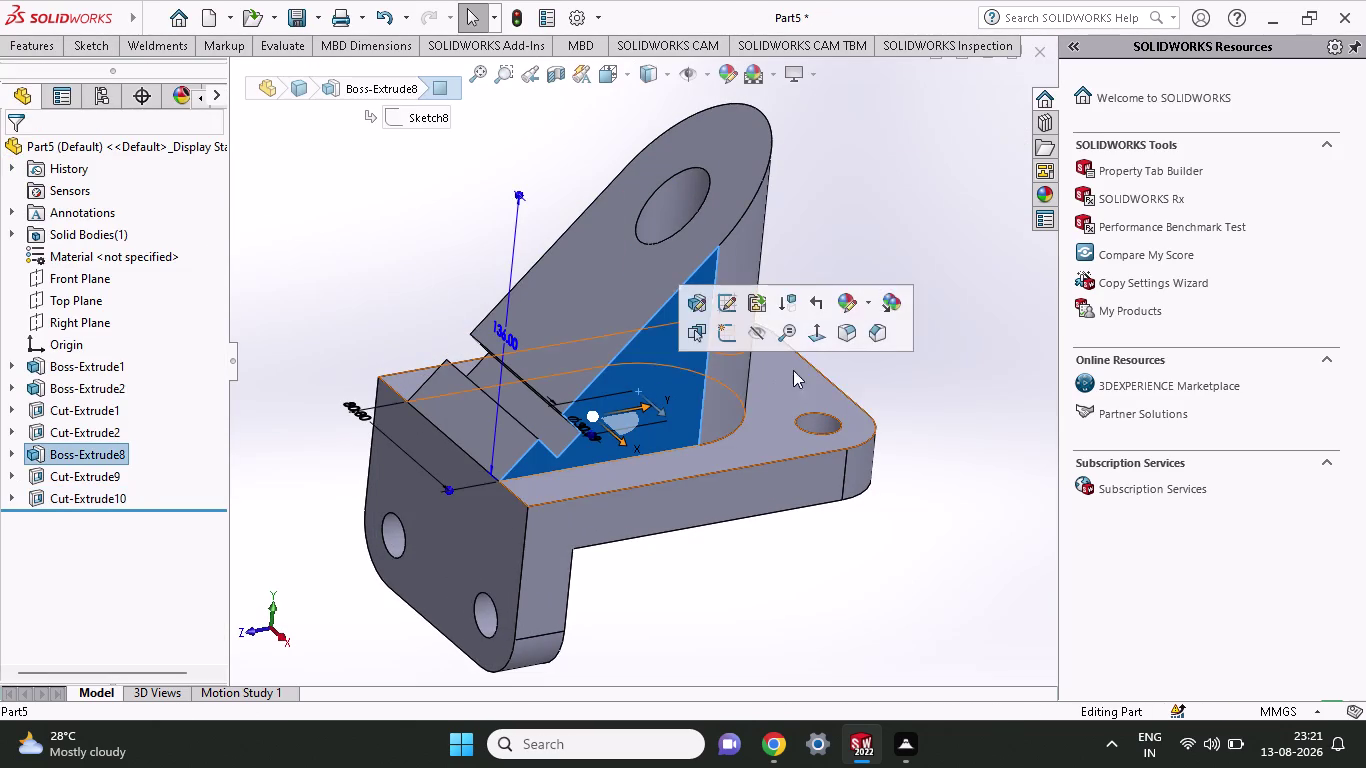
click(989, 222)
middle_drag(937, 263, 821, 281)
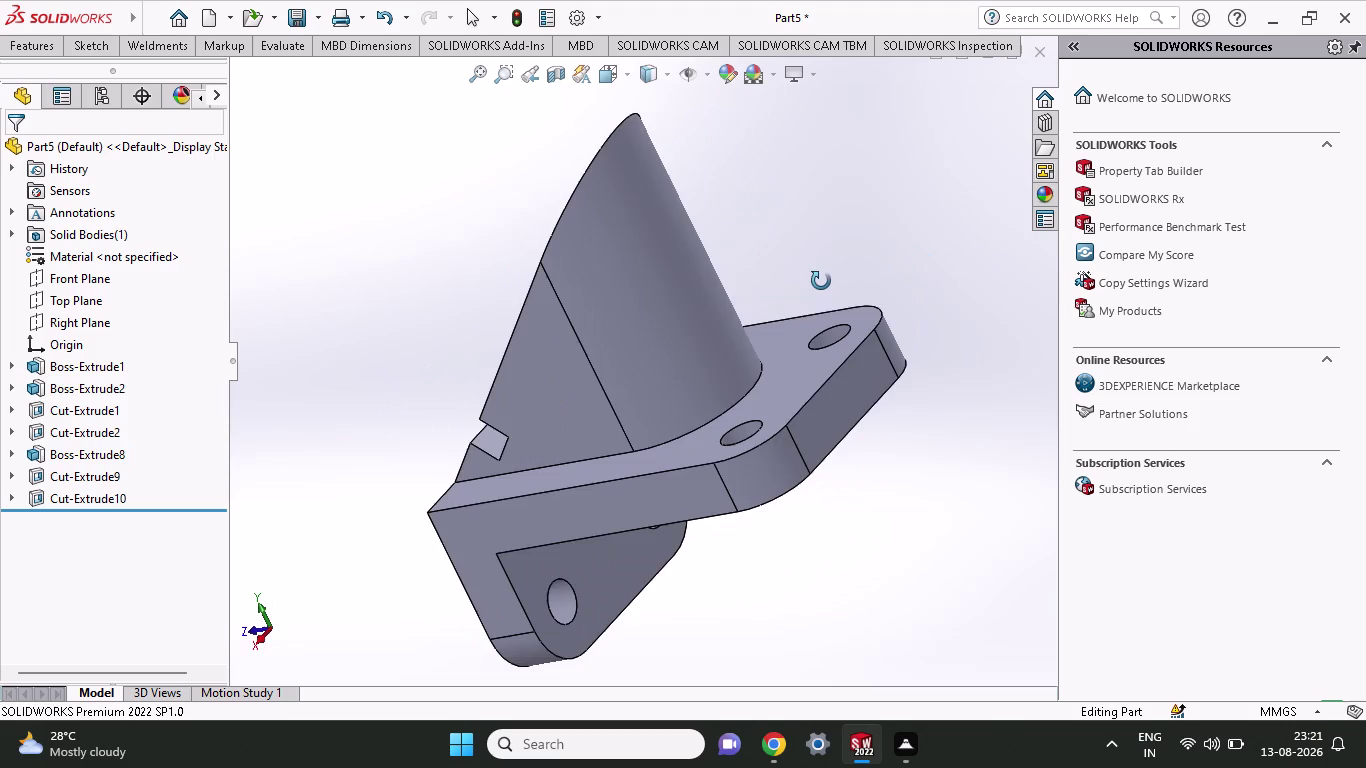
middle_drag(821, 281, 977, 340)
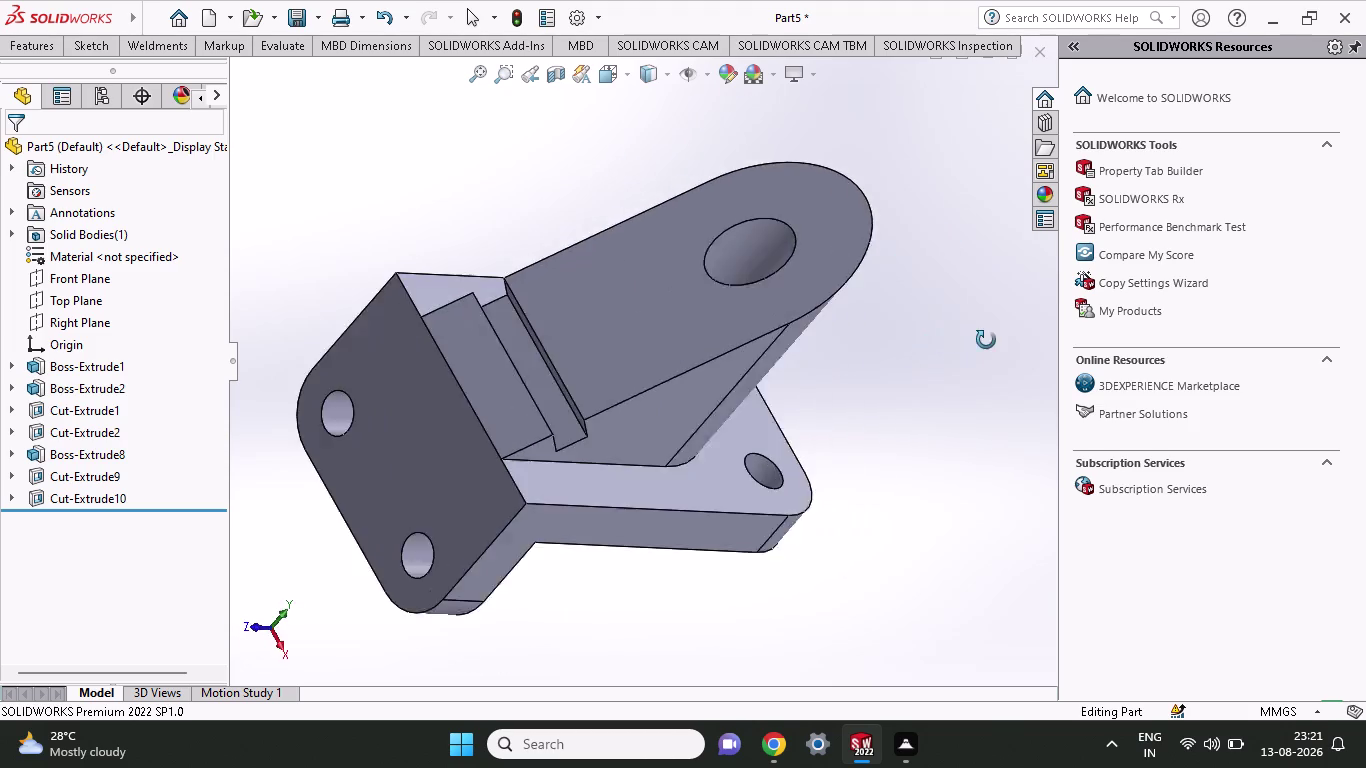
middle_drag(977, 340, 902, 321)
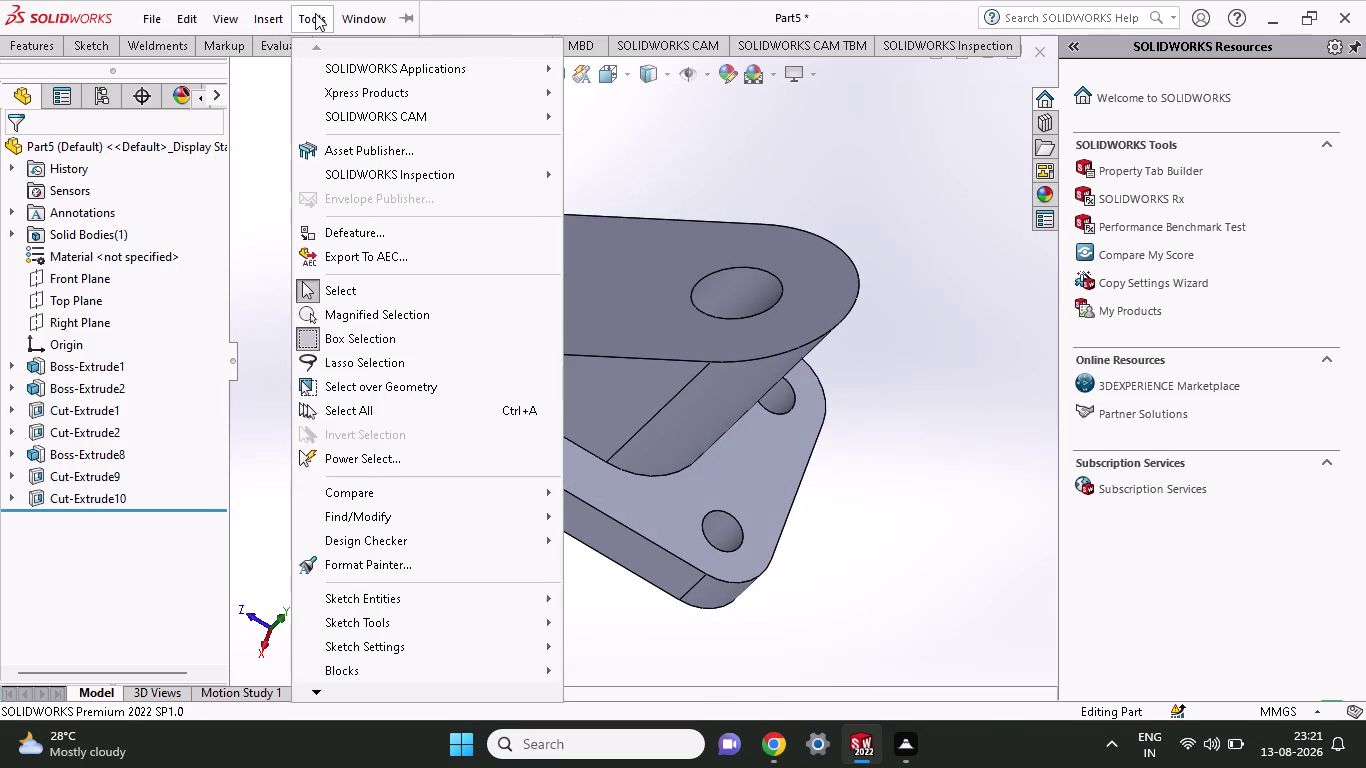
Open Save As and enter the file name 3d-9 for the SOLIDWORKS Part.
click(158, 18)
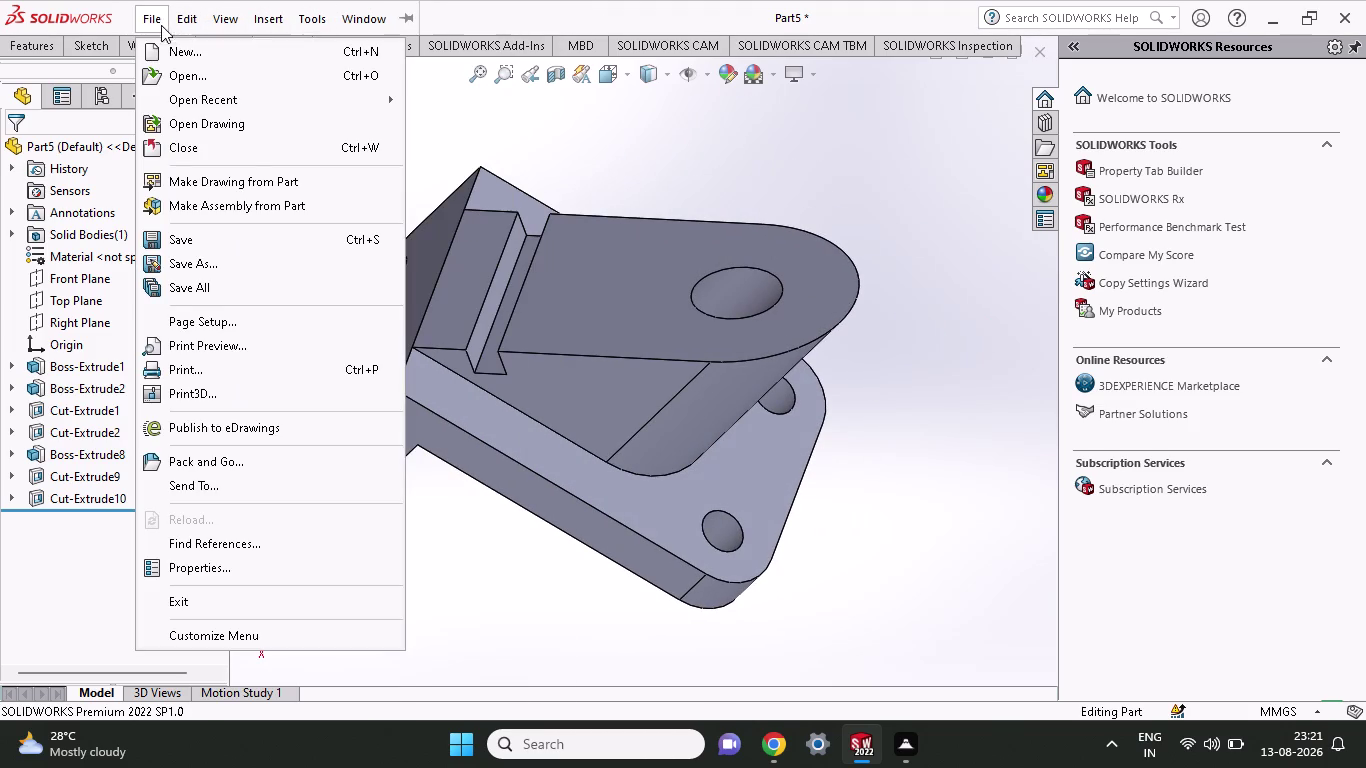
click(260, 258)
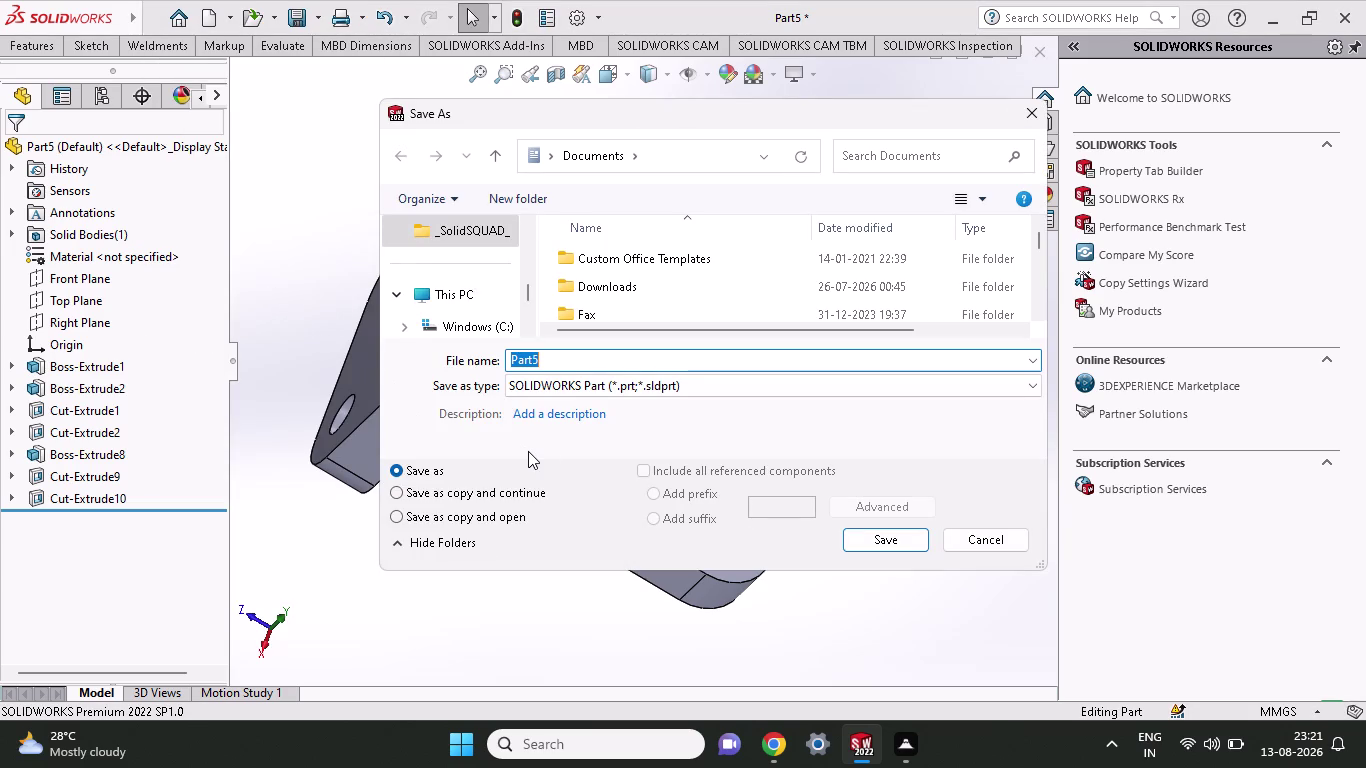
text(3d-)
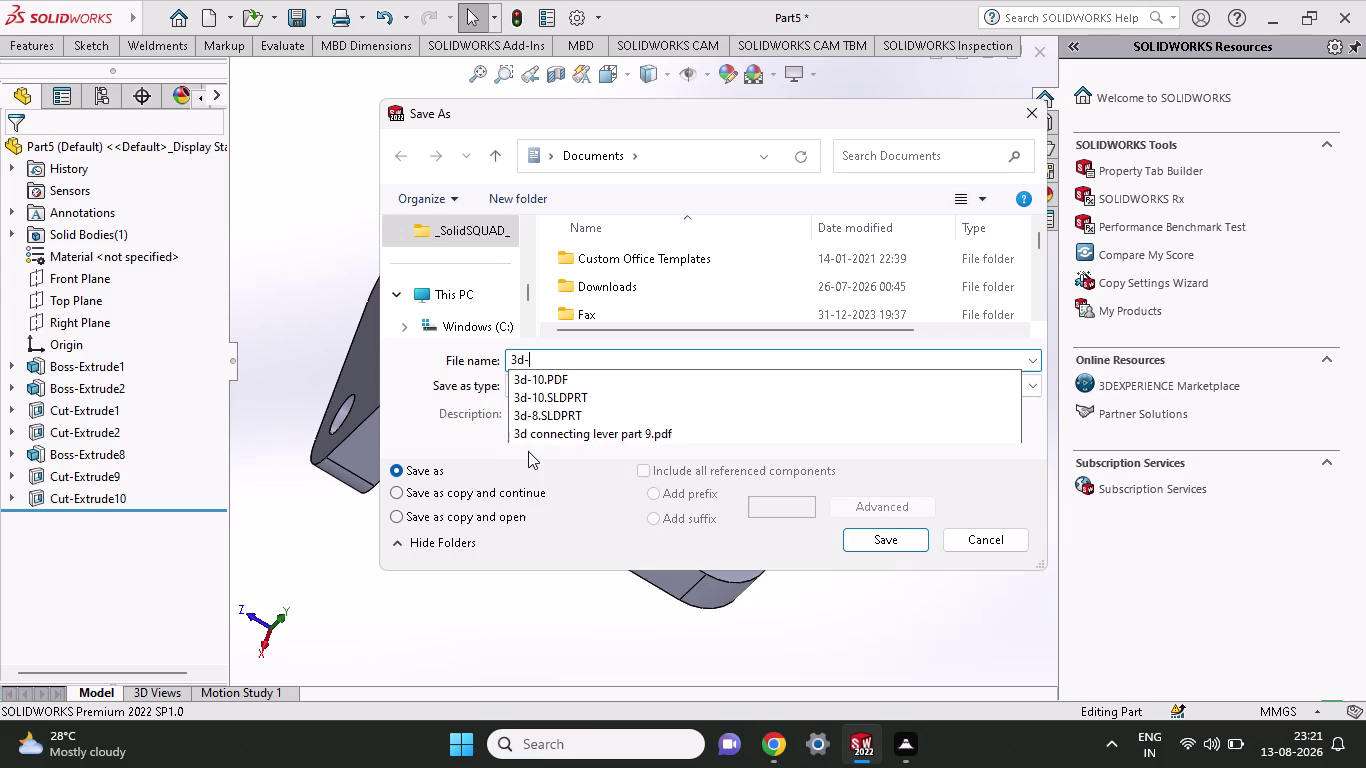
text(9)
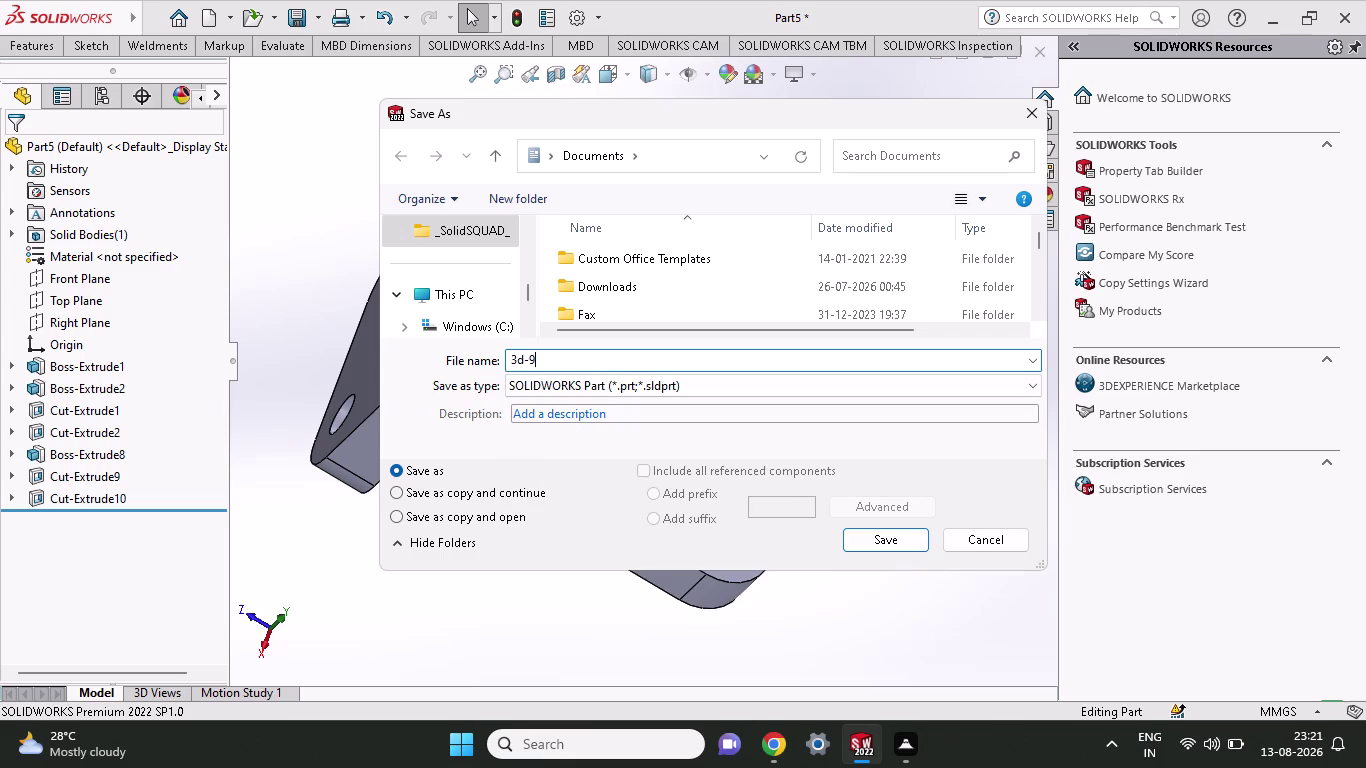